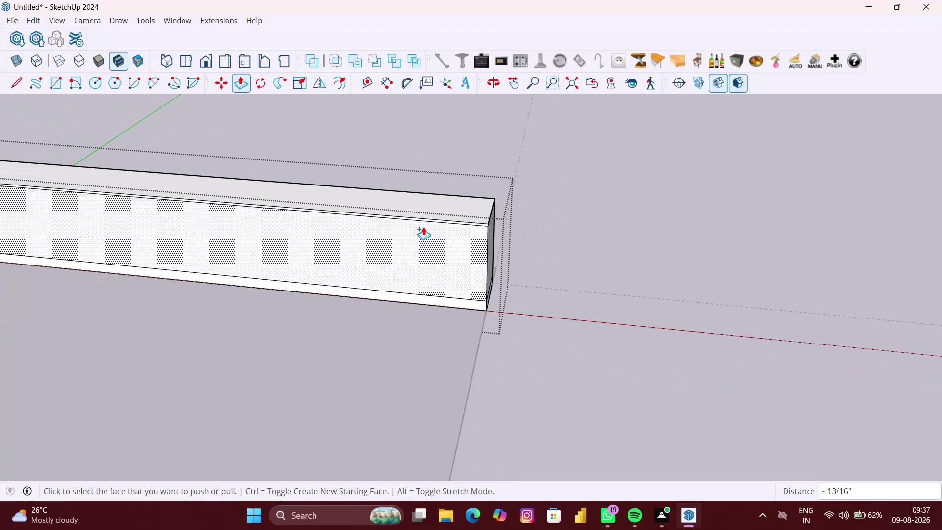
Clear the selection and orbit in close to the thin face behind the ledge.
key(space)
click(498, 220)
middle_drag(567, 258, 583, 257)
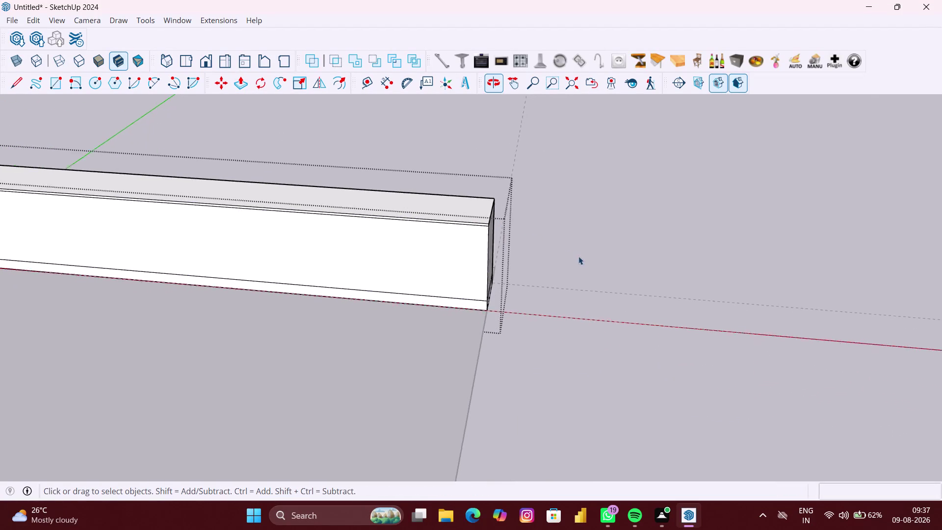
scroll(down, 3)
middle_drag(398, 265, 354, 281)
scroll(up, 3)
middle_drag(543, 264, 535, 268)
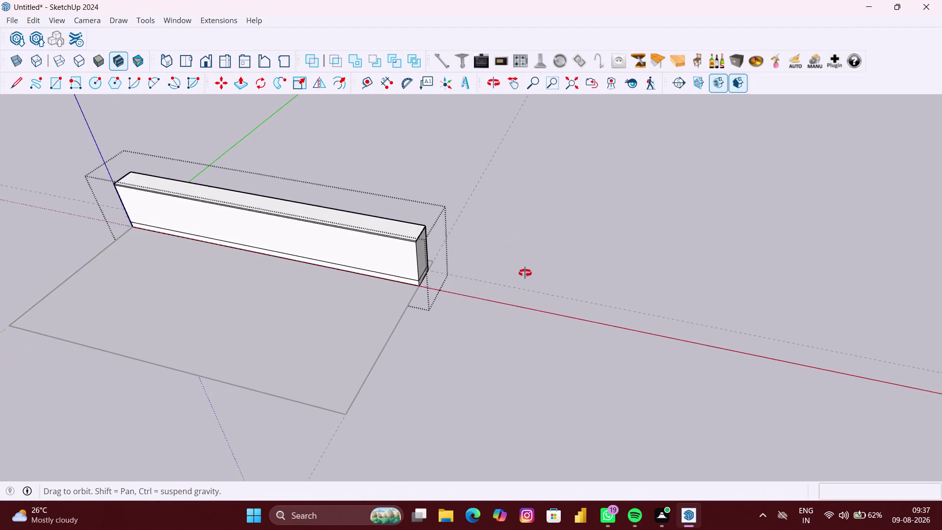
middle_drag(535, 268, 422, 287)
scroll(up, 3)
middle_drag(509, 262, 417, 277)
scroll(up, 3)
click(455, 262)
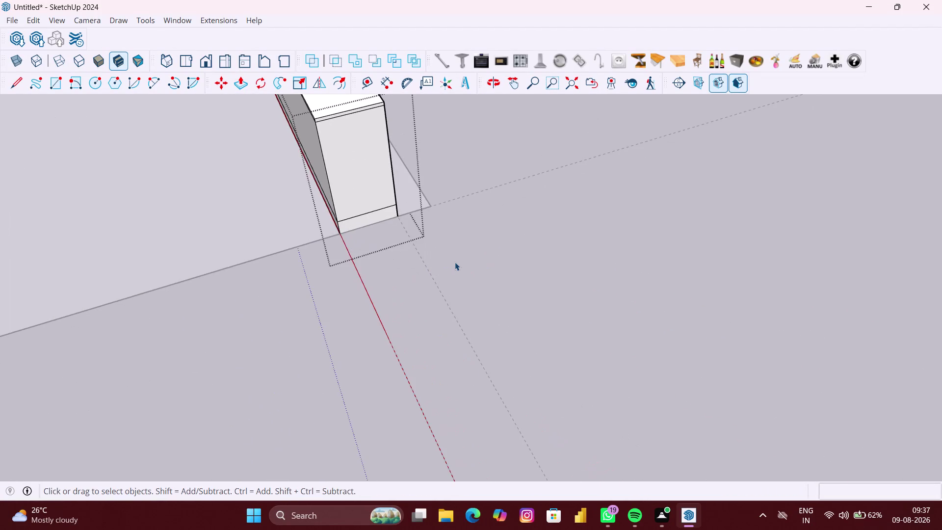
scroll(up, 3)
double_click(408, 200)
scroll(up, 3)
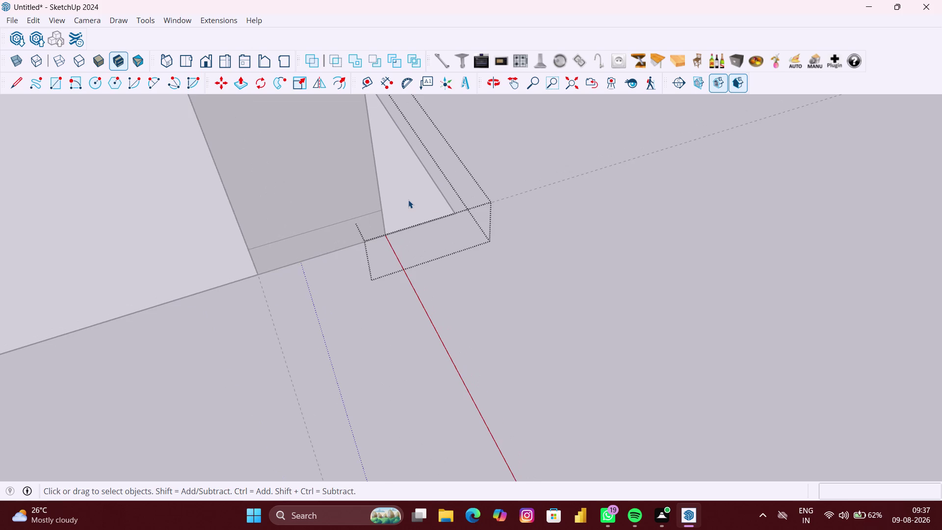
Push/Pull the thin face behind the ledge up 10' to form the back wall.
key(p)
click(409, 194)
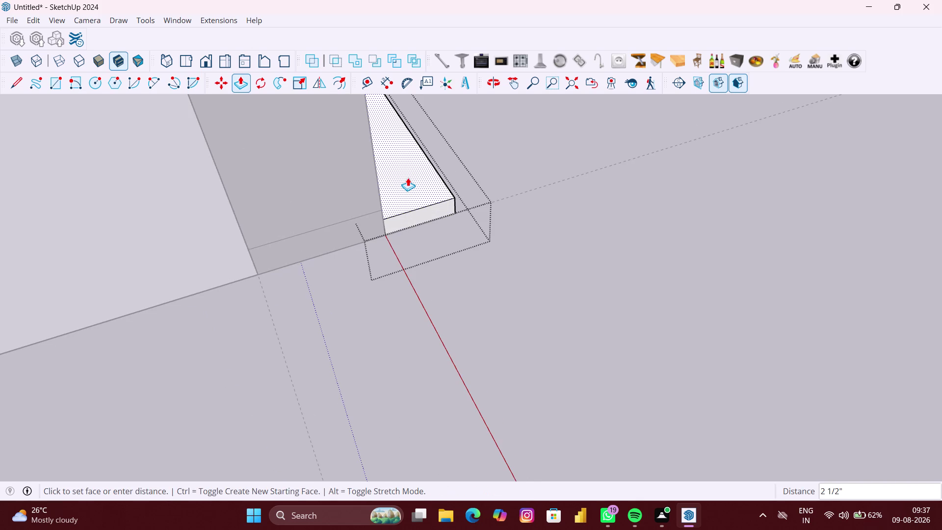
text(10')
key(Return)
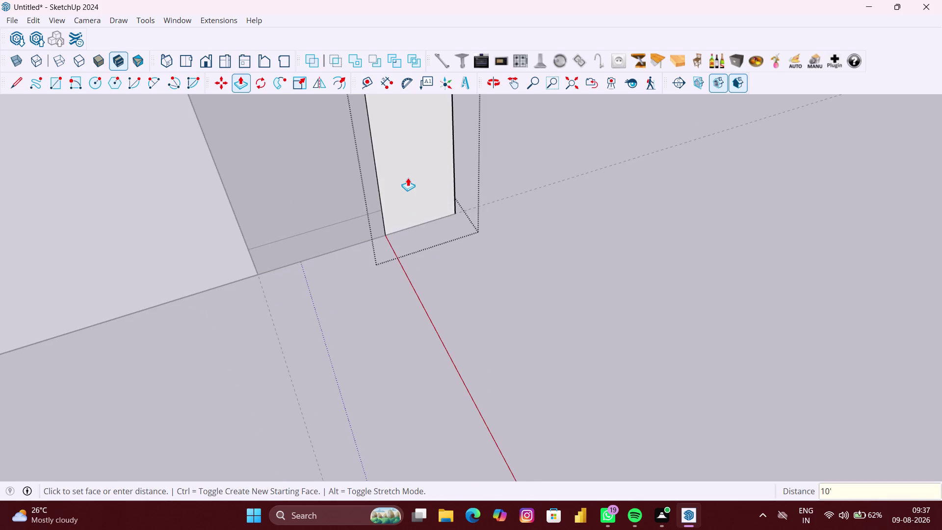
Orbit around to view the 10' wall, ledge and slab from the front.
scroll(down, 3)
middle_drag(415, 242, 488, 230)
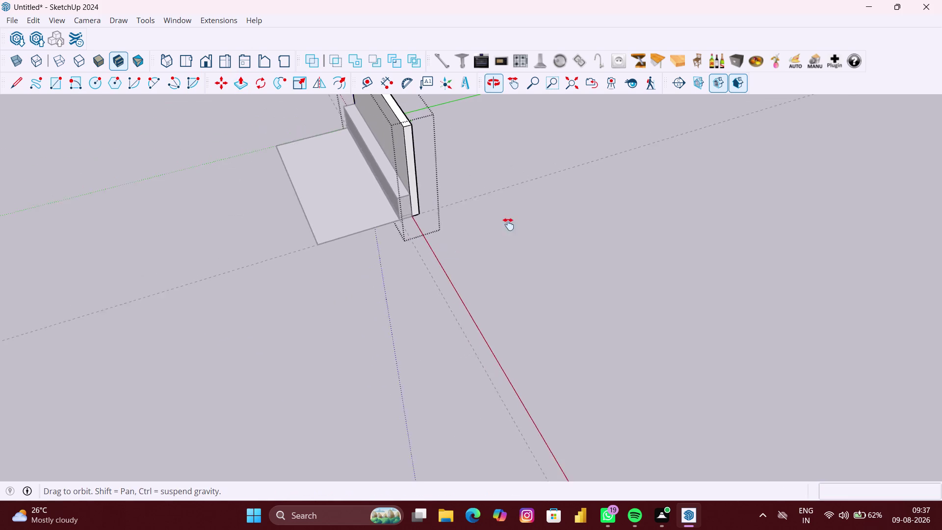
middle_drag(488, 230, 669, 201)
click(655, 215)
key(space)
click(654, 216)
scroll(up, 3)
middle_drag(616, 216, 790, 192)
scroll(down, 3)
middle_drag(524, 209, 524, 209)
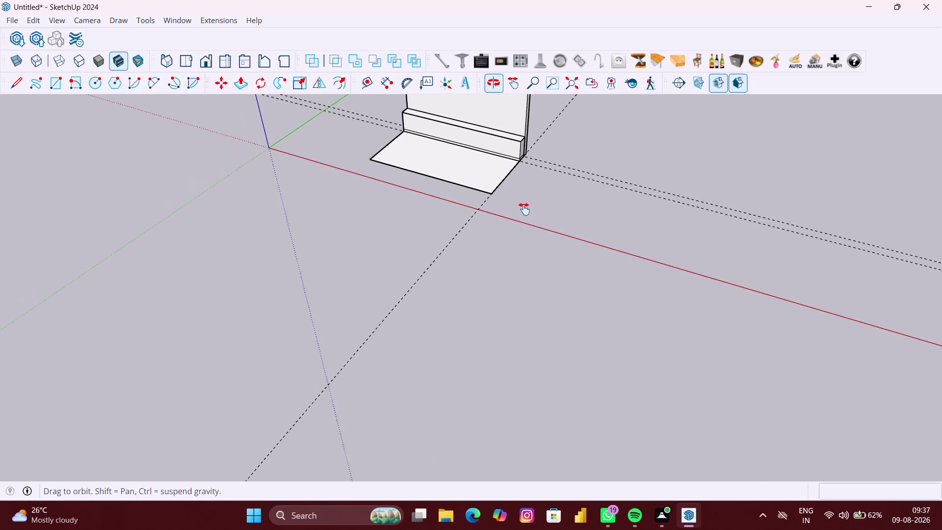
middle_drag(524, 209, 627, 274)
scroll(up, 3)
middle_drag(485, 208, 523, 207)
scroll(up, 3)
scroll(down, 3)
middle_drag(561, 202, 547, 280)
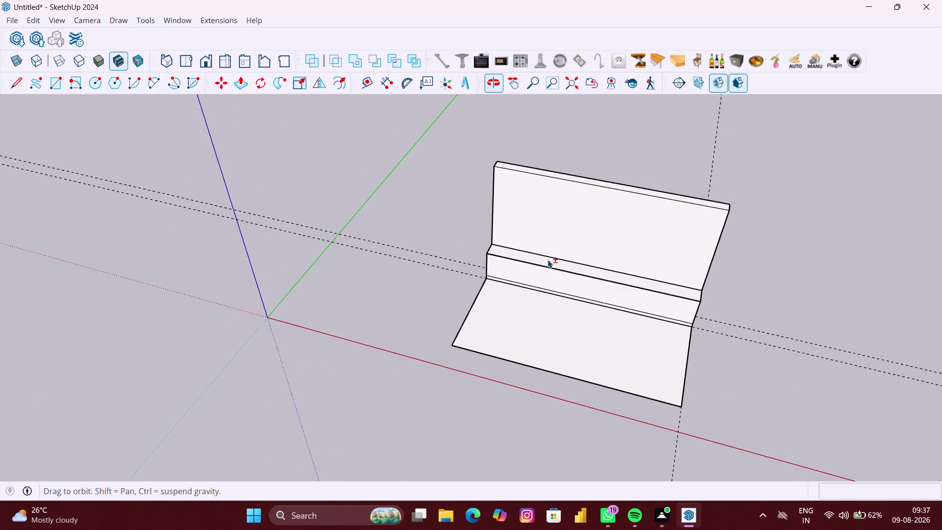
scroll(up, 3)
middle_drag(570, 241, 601, 169)
middle_drag(578, 262, 583, 241)
scroll(up, 3)
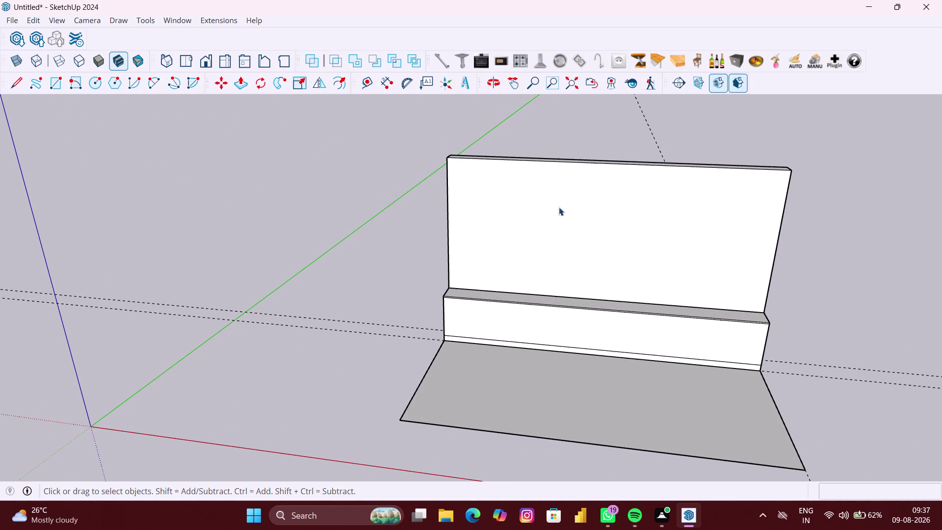
click(362, 84)
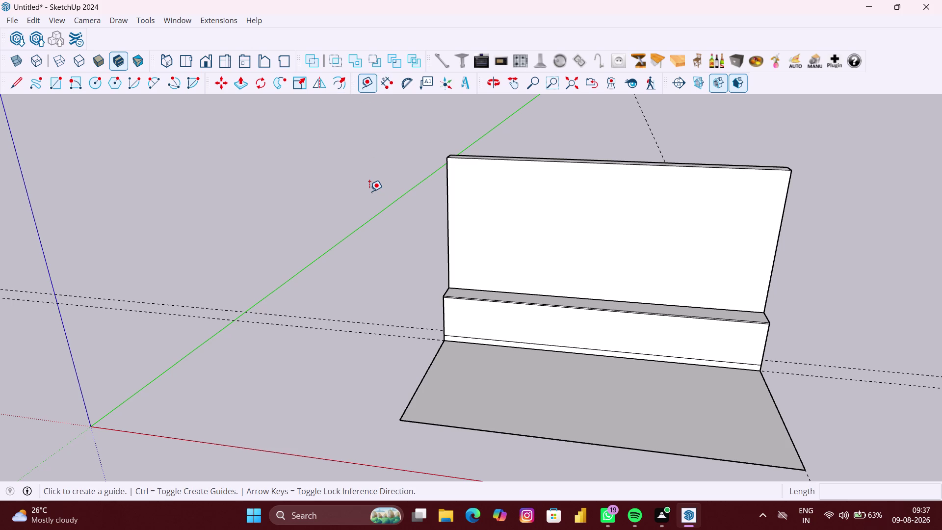
Place a guide 8.5" above the ledge's top edge, then undo it.
scroll(up, 3)
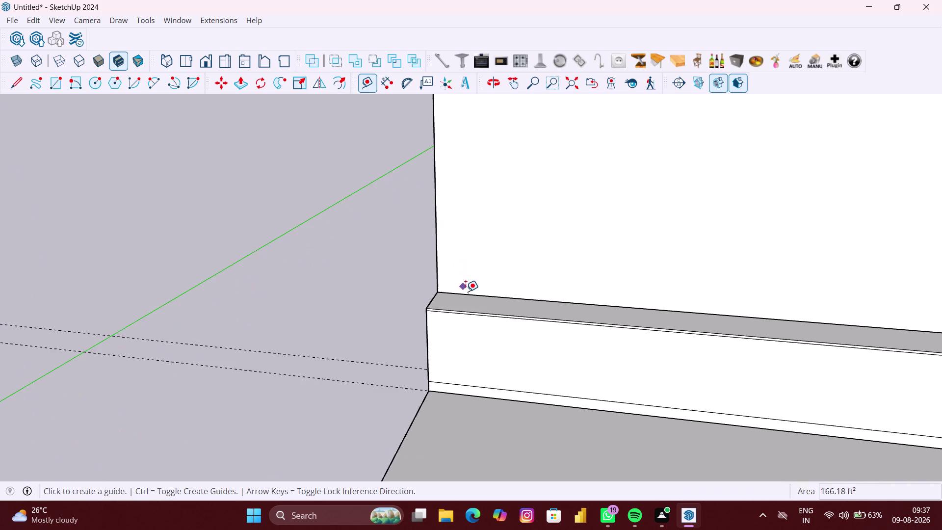
scroll(up, 3)
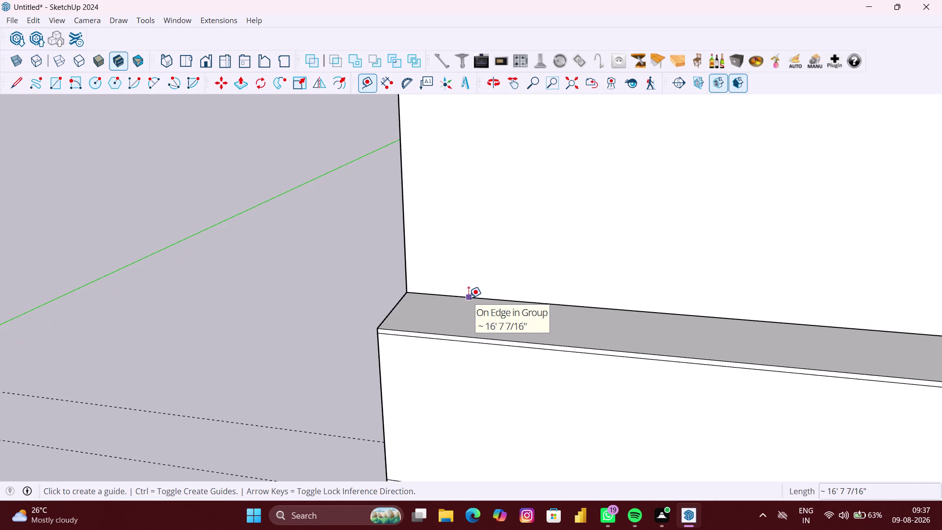
click(469, 298)
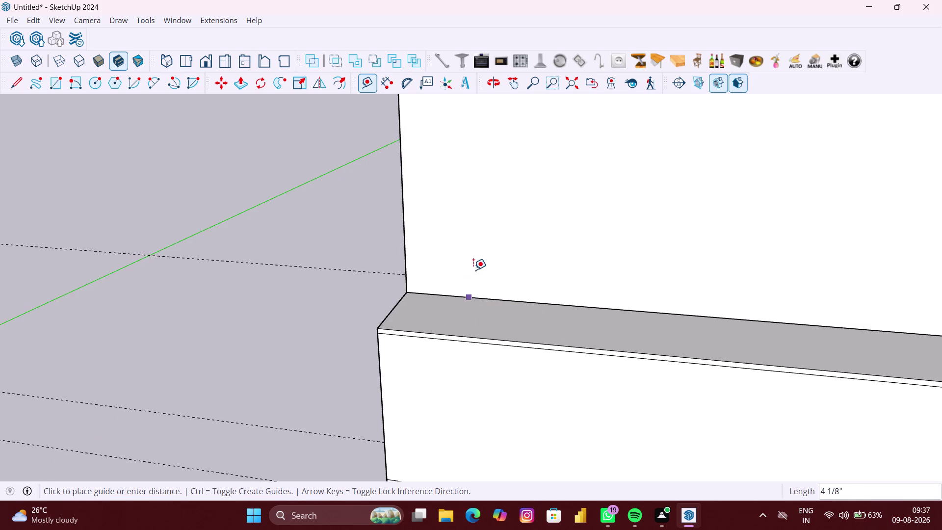
key(8)
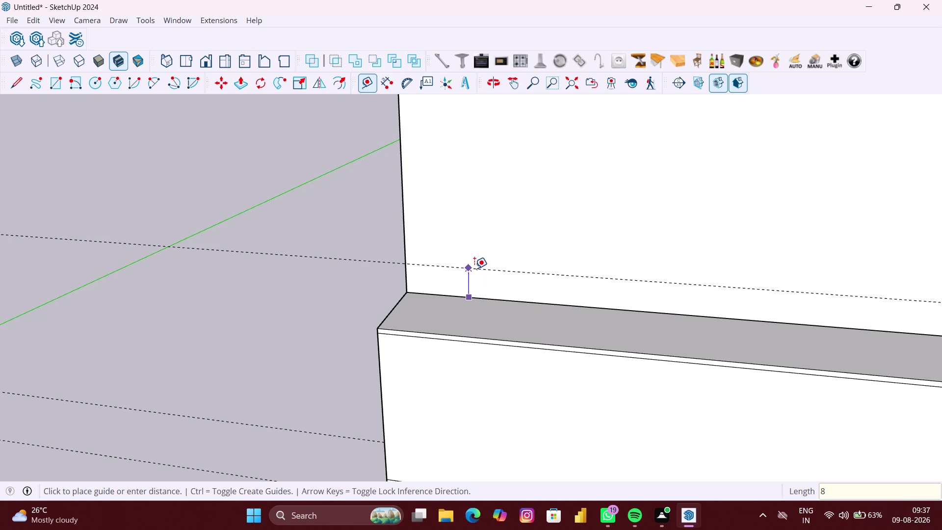
text(.5")
key(Return)
scroll(down, 3)
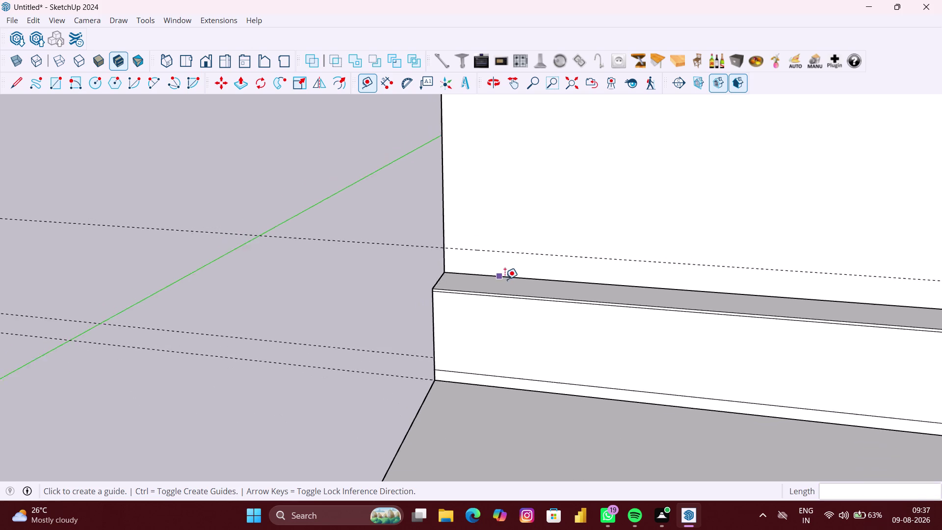
scroll(down, 3)
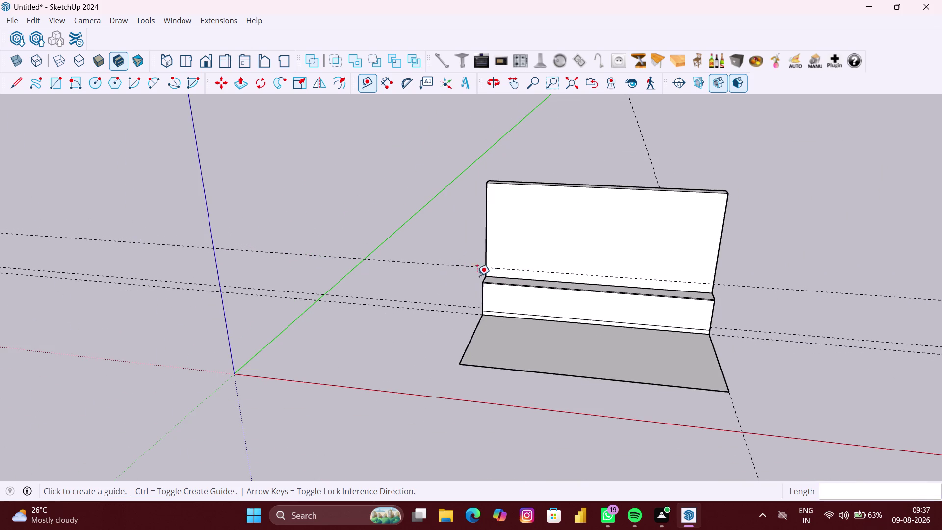
key(ctrl+z)
Re-place a guide 8.5" above the ledge's top edge.
scroll(up, 3)
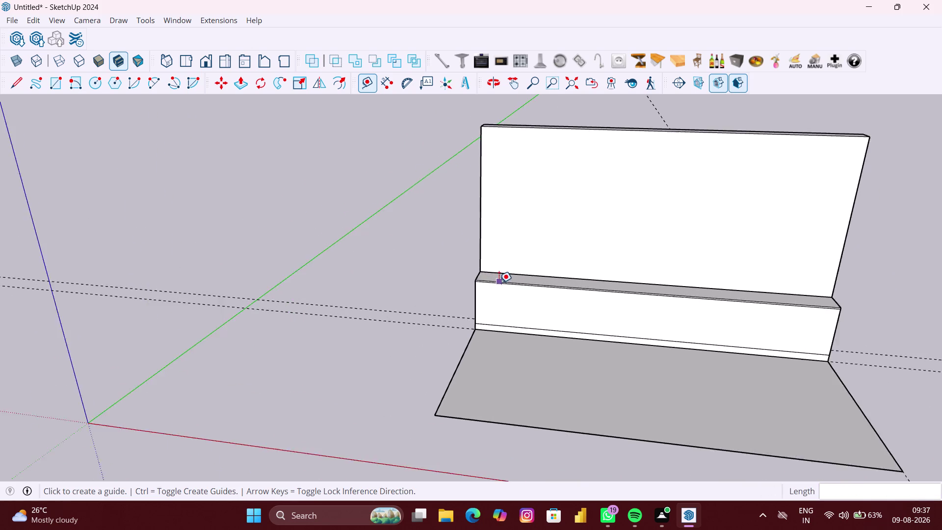
scroll(up, 3)
middle_drag(455, 262, 484, 280)
scroll(up, 3)
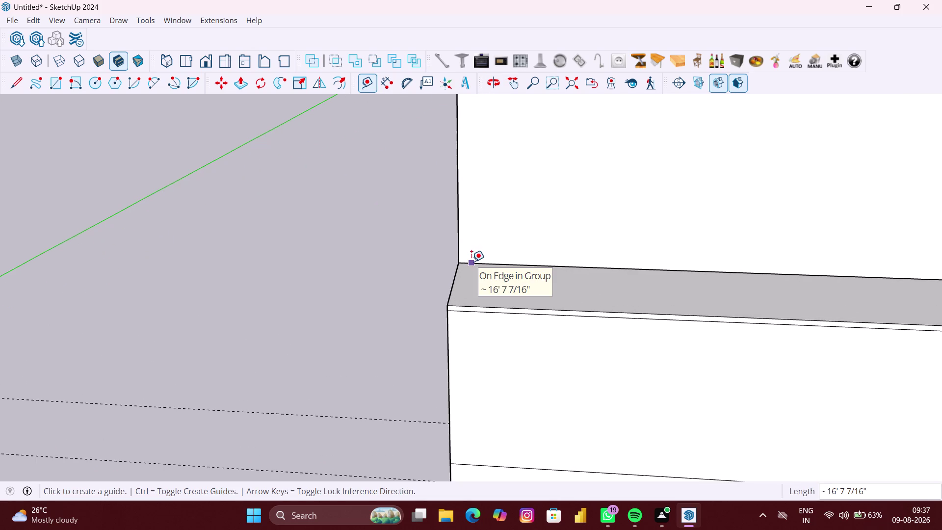
click(472, 262)
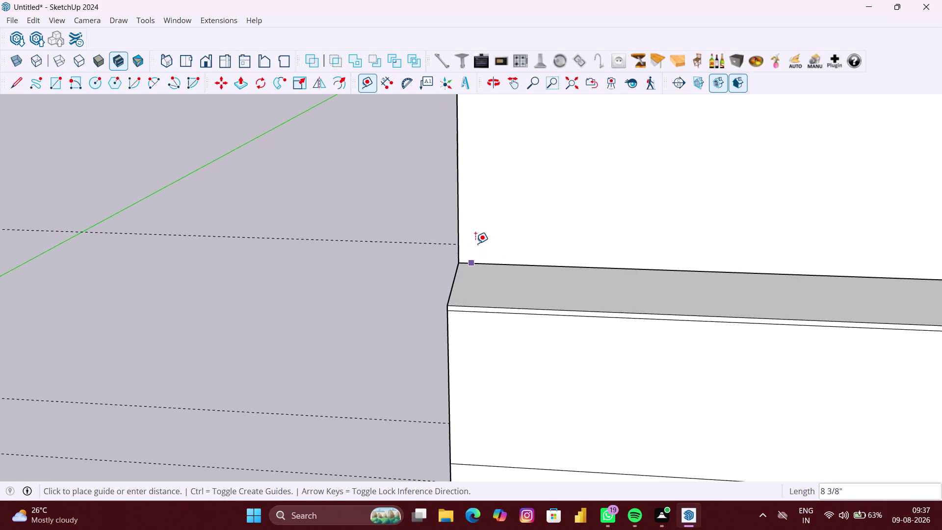
key(Up)
text(8)
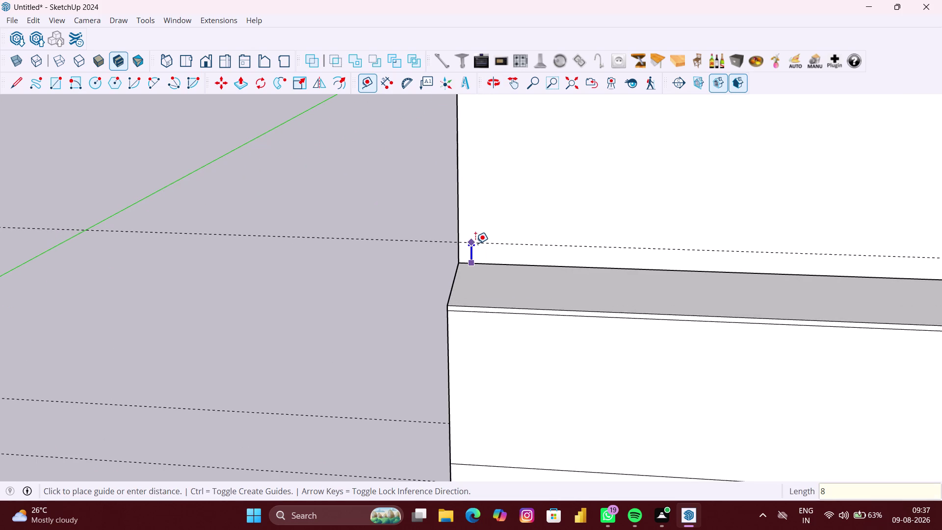
text(.5)
key(shift+quotedbl)
key(Return)
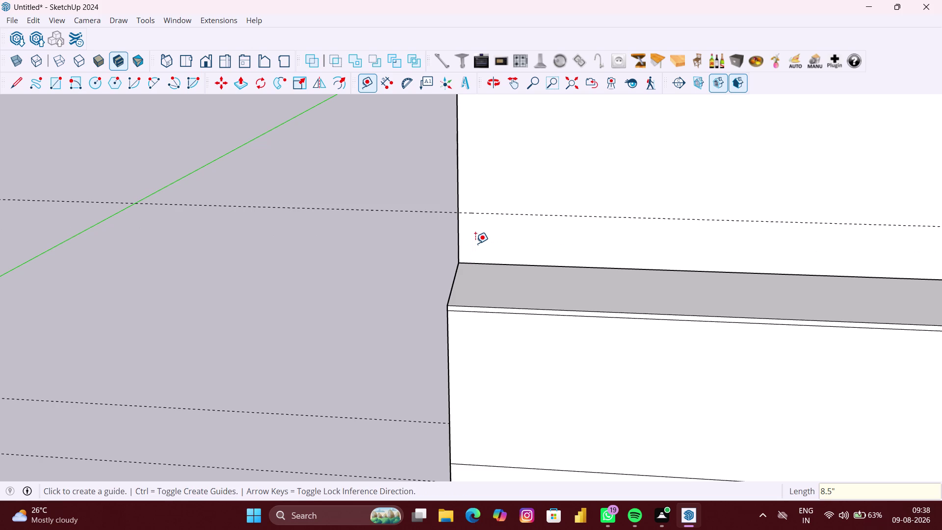
scroll(down, 3)
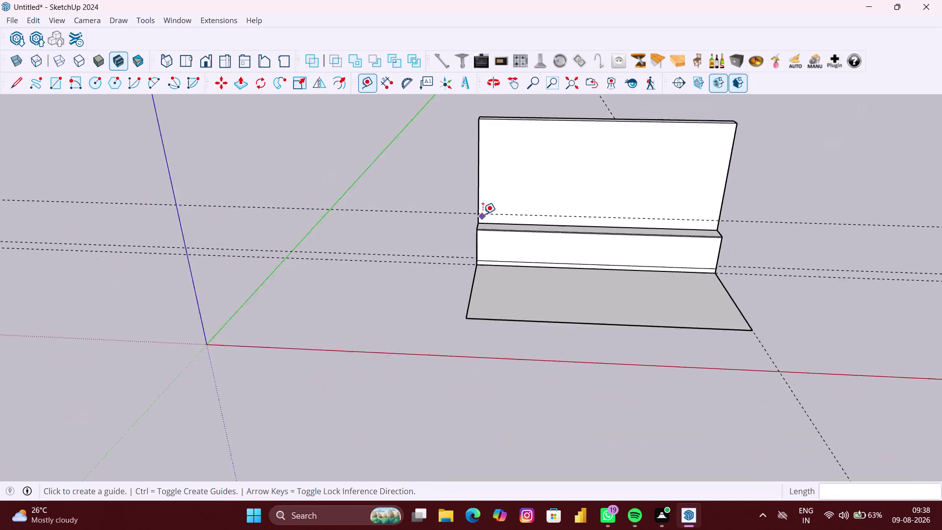
scroll(down, 3)
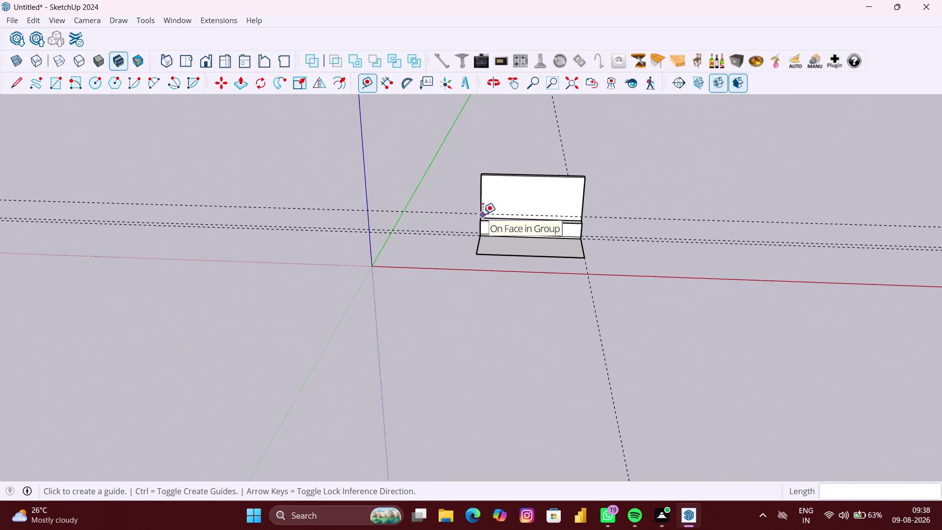
scroll(down, 3)
scroll(up, 3)
scroll(up, 3)
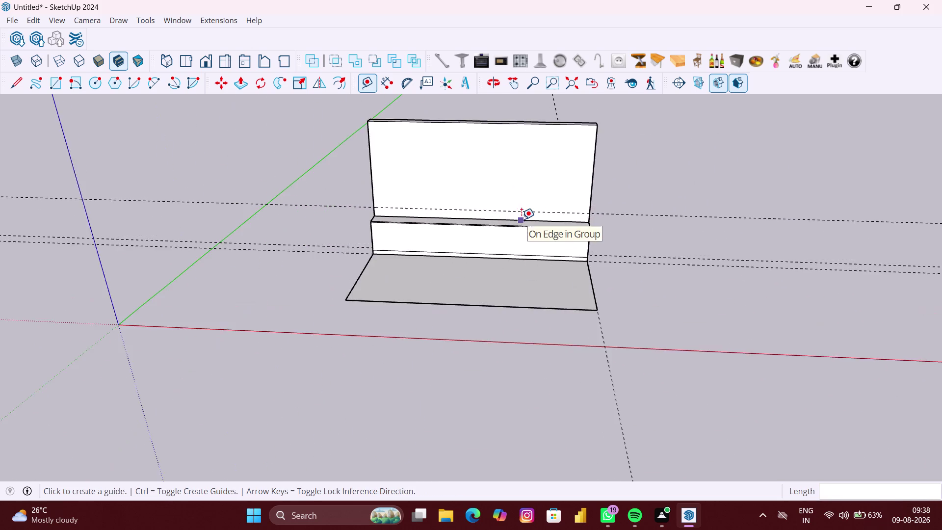
scroll(up, 3)
scroll(up, 3)
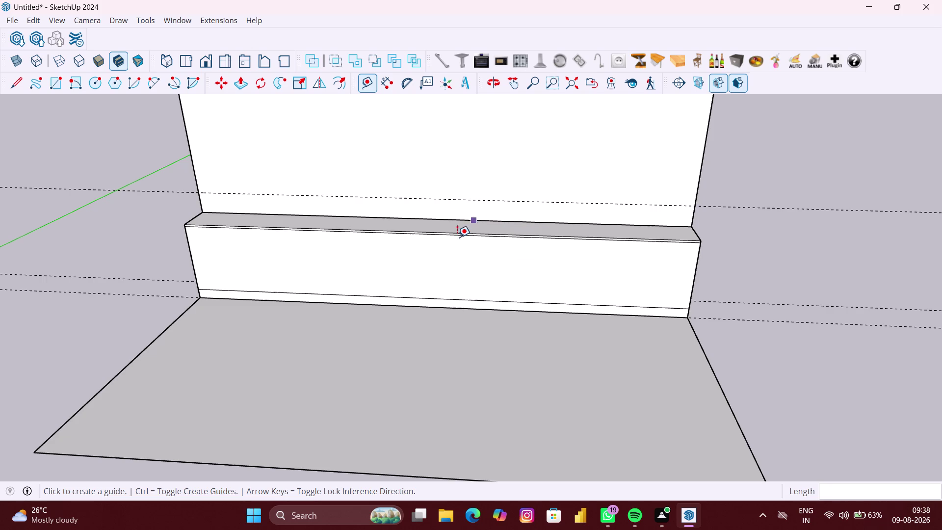
key(ctrl+z)
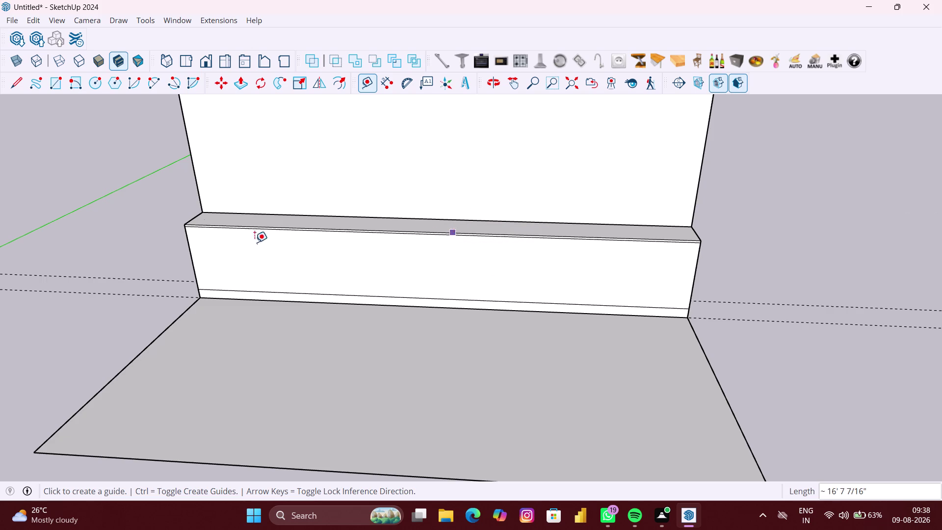
scroll(up, 3)
middle_drag(189, 210, 208, 222)
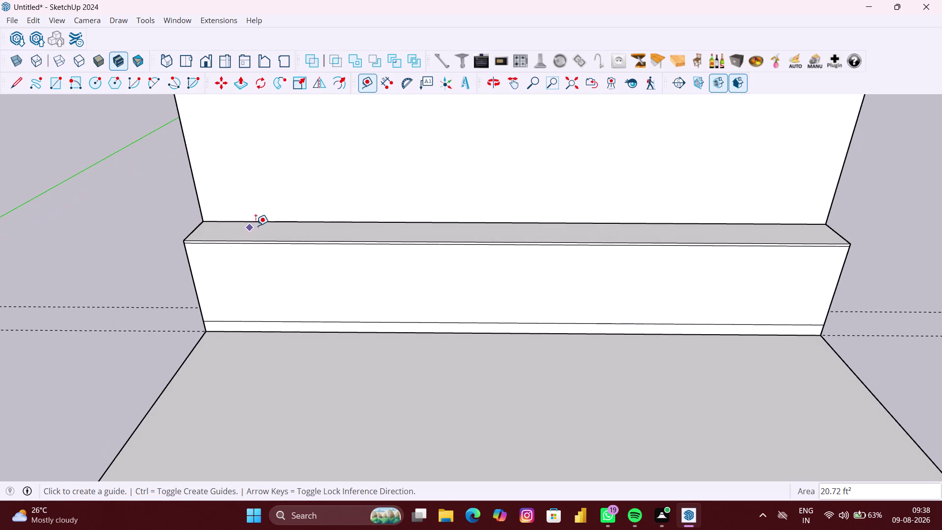
scroll(up, 3)
scroll(up, 3)
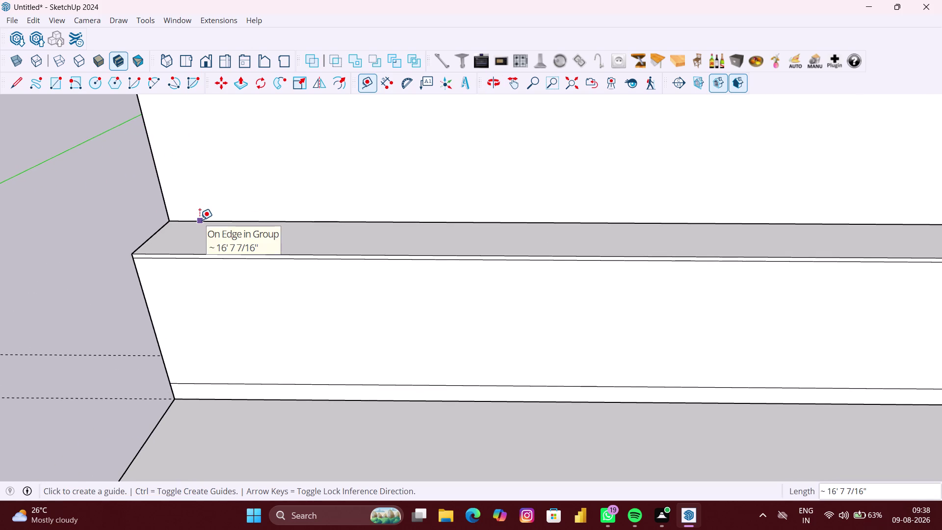
click(199, 220)
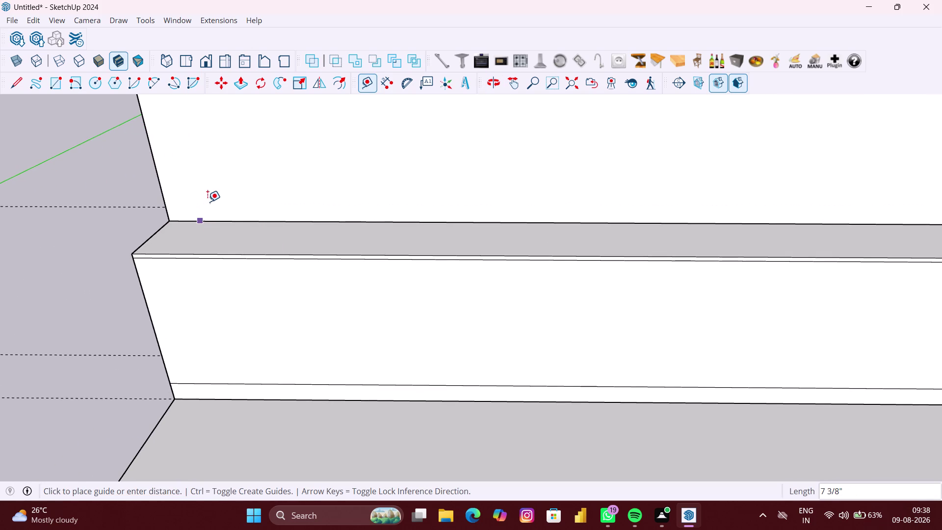
key(Up)
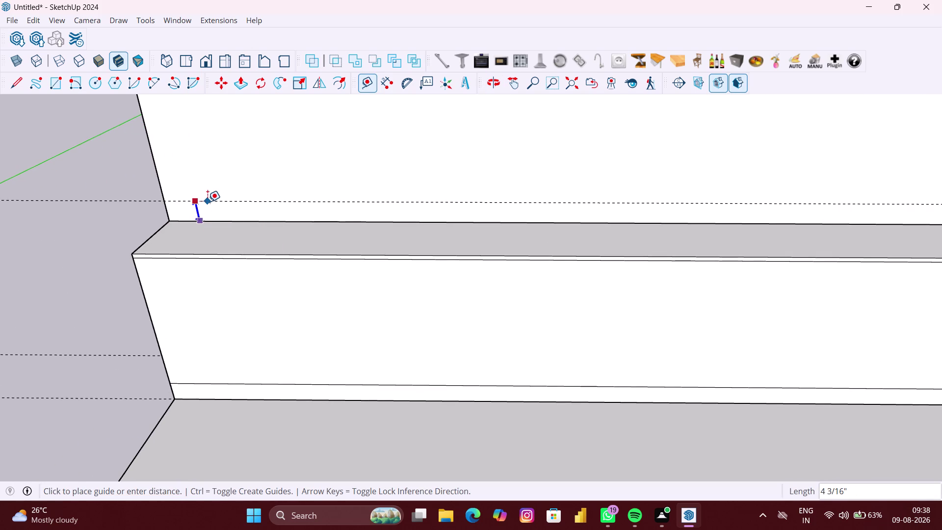
middle_drag(217, 200, 281, 203)
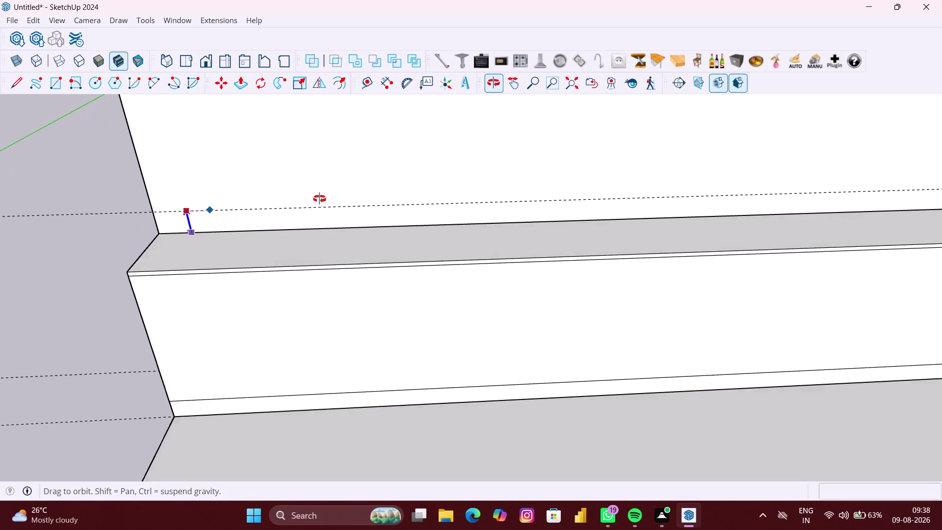
middle_drag(281, 203, 333, 196)
scroll(up, 3)
middle_drag(187, 263, 238, 235)
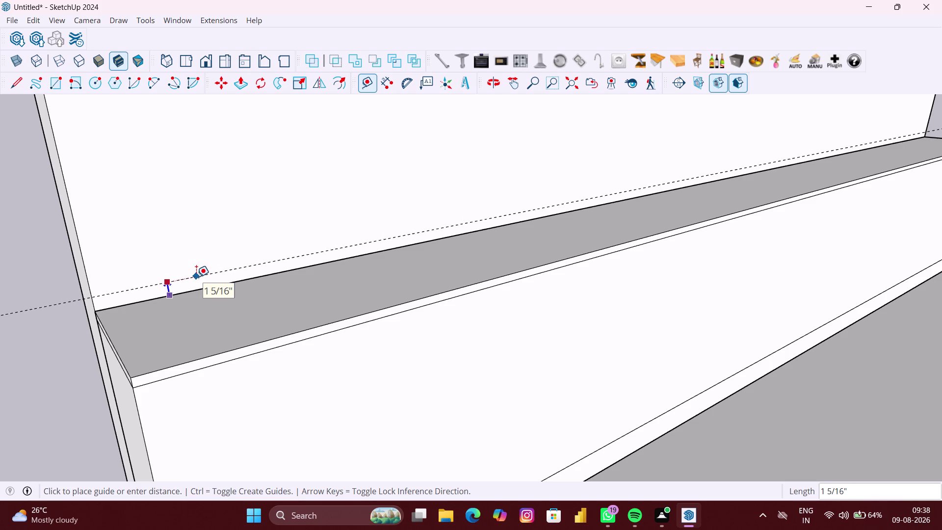
key(space)
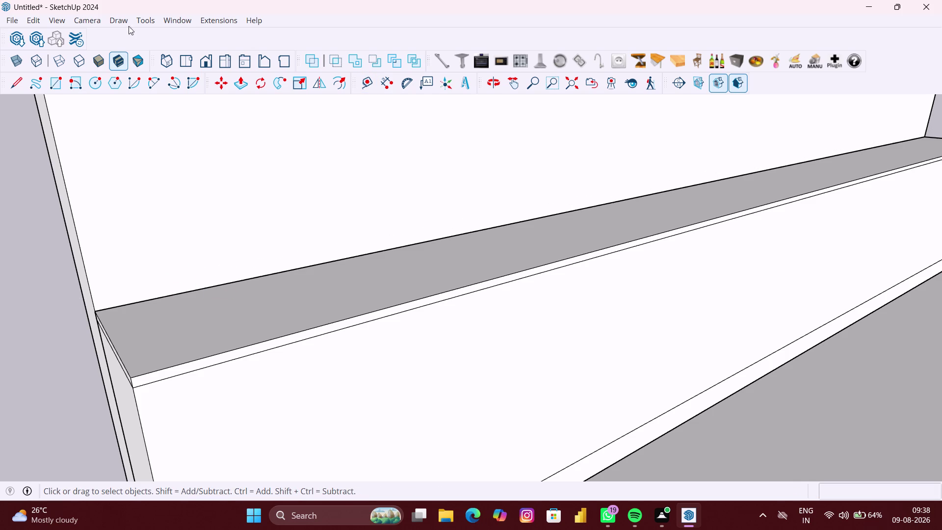
click(217, 21)
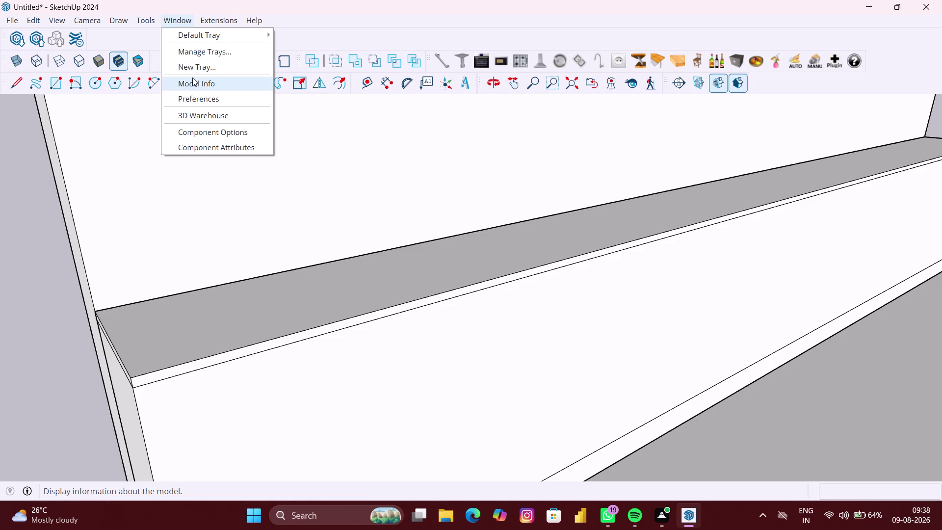
In Model Info Units, set Decimal format with 0.0" display precision.
click(193, 81)
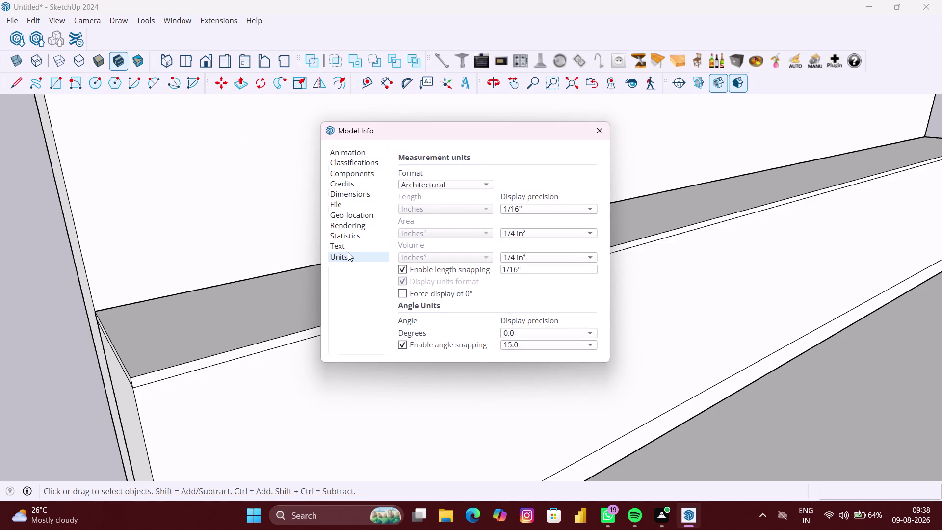
click(444, 181)
click(432, 214)
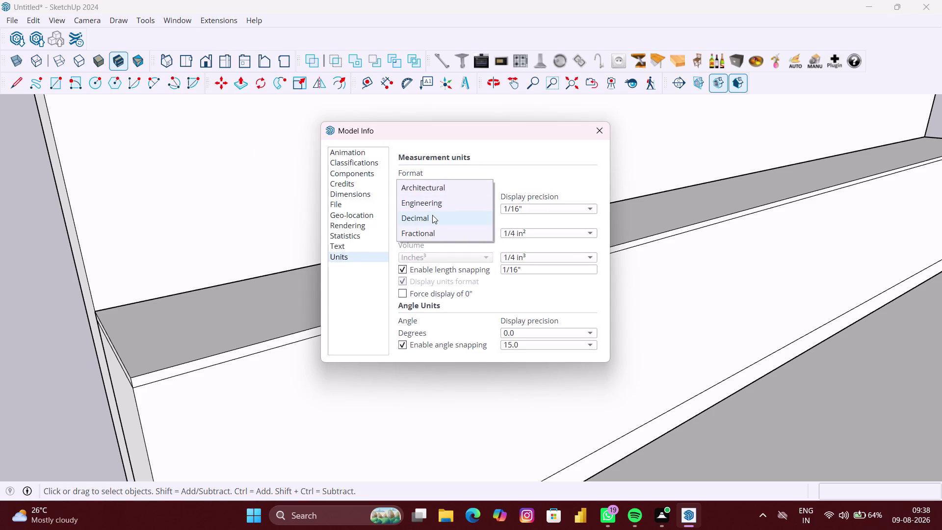
click(527, 205)
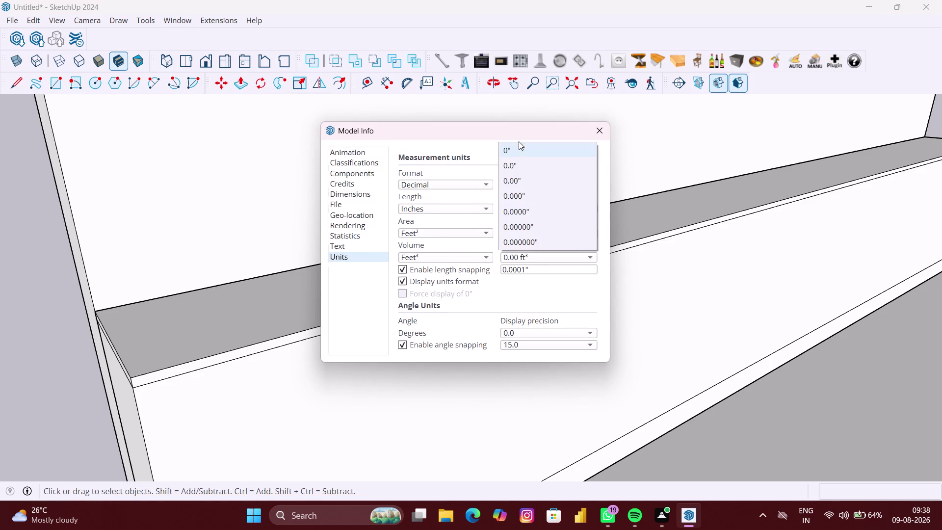
click(516, 150)
click(524, 209)
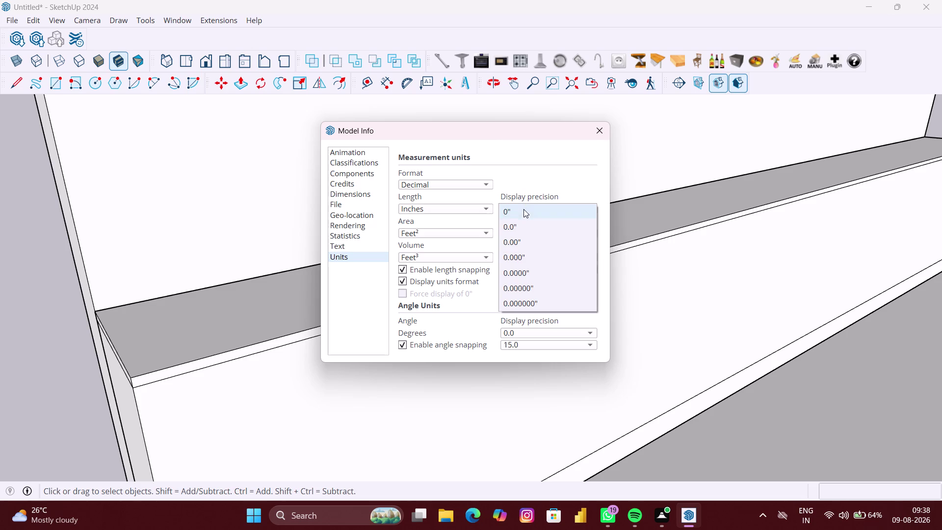
click(524, 221)
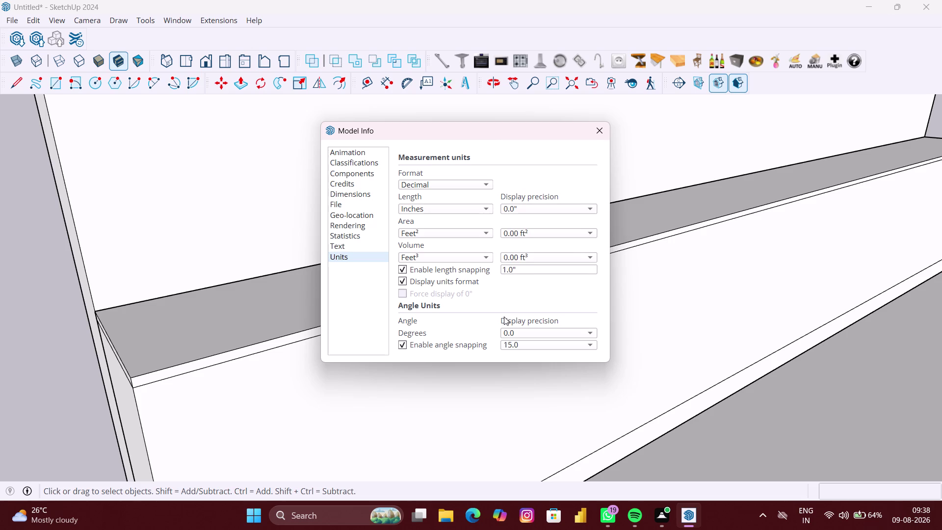
click(601, 133)
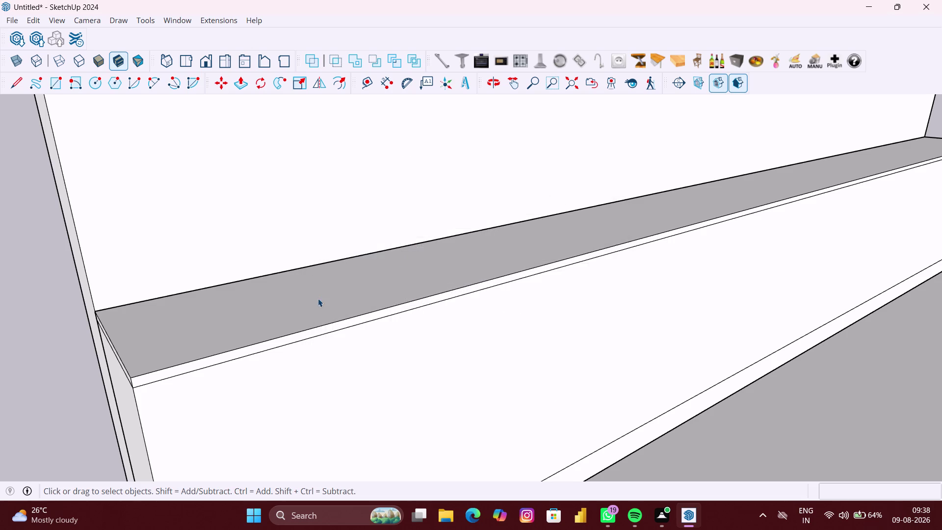
scroll(down, 3)
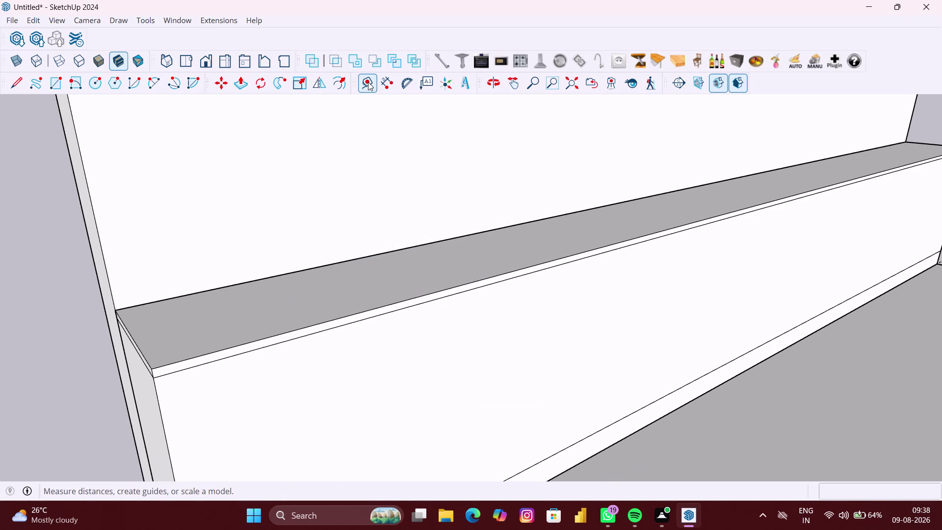
Place a Tape Measure guide 8.5" above the ledge top, then undo the last action.
click(368, 82)
click(282, 275)
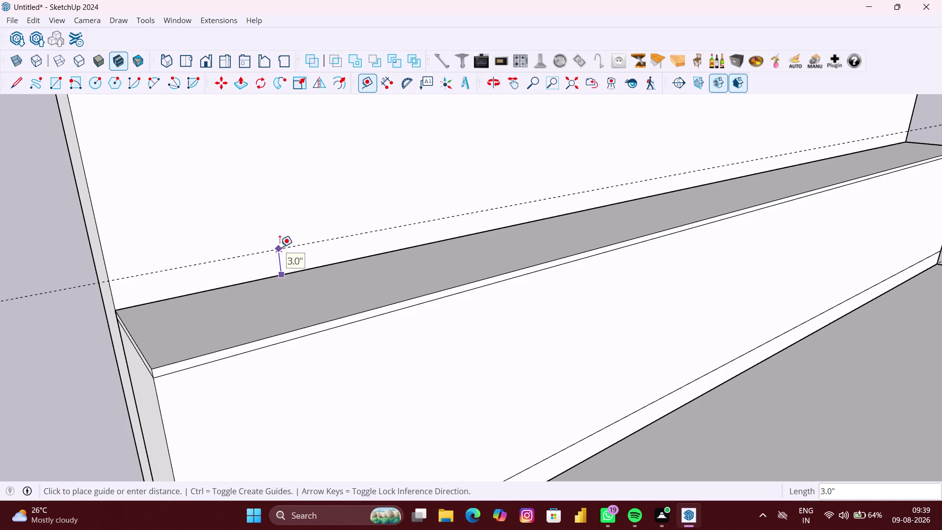
text(8.5")
key(Return)
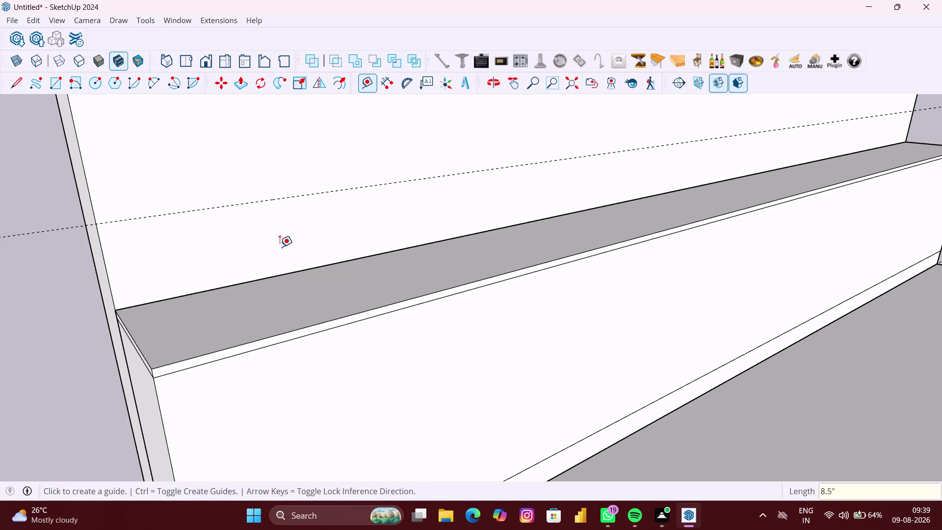
scroll(down, 3)
key(ctrl+z)
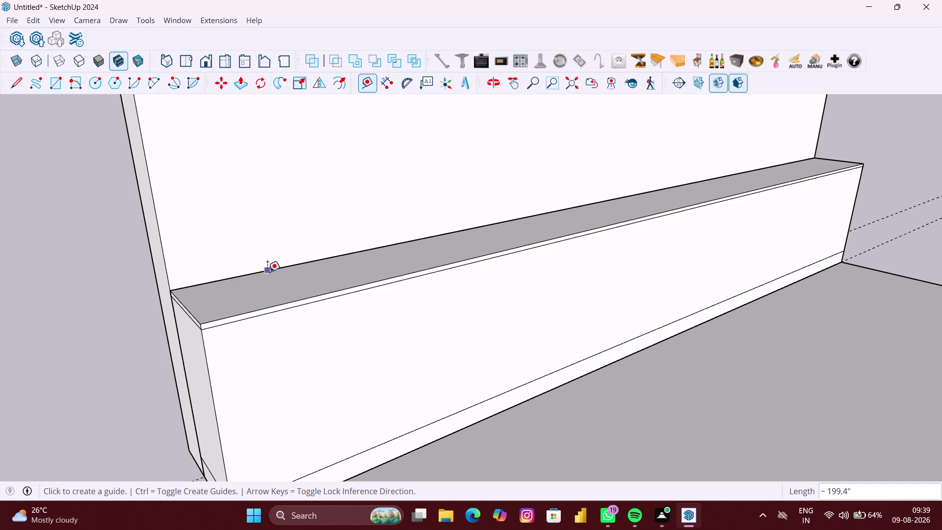
Orbit to the ledge's left corner and offset a guide 1" above the ledge top.
scroll(down, 3)
middle_drag(266, 300, 190, 256)
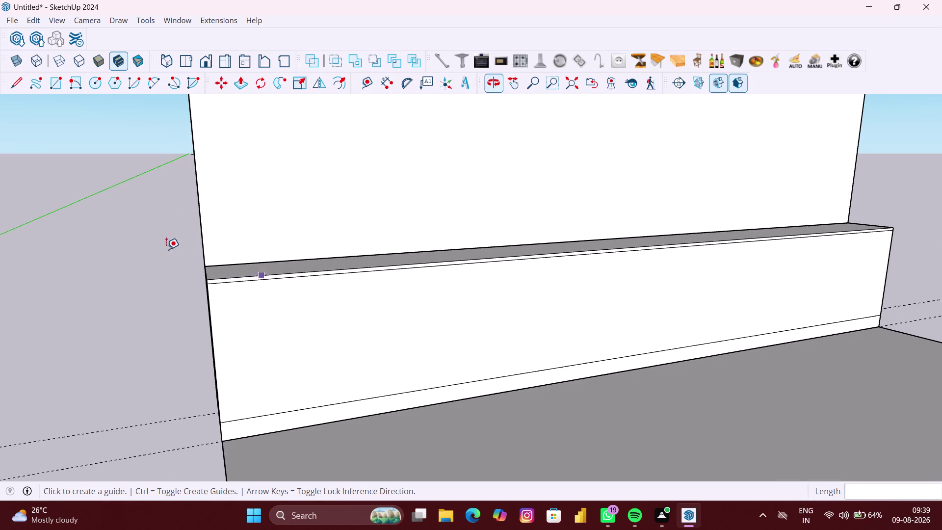
scroll(up, 3)
middle_drag(226, 279, 190, 261)
scroll(up, 3)
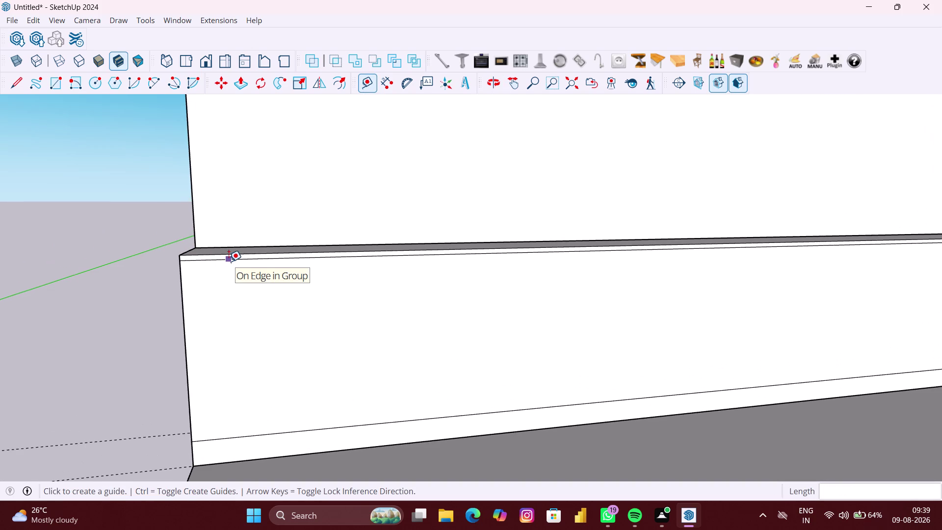
scroll(up, 3)
middle_click(229, 261)
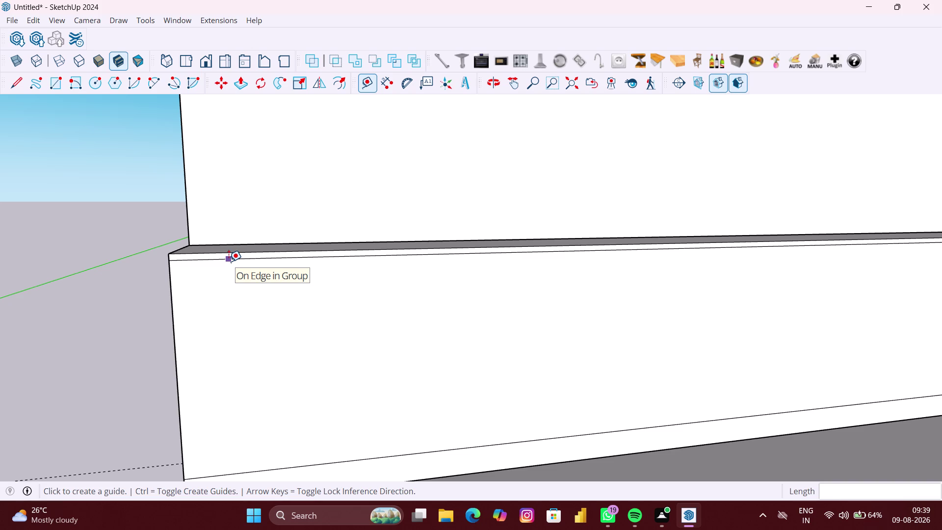
middle_drag(229, 261, 229, 273)
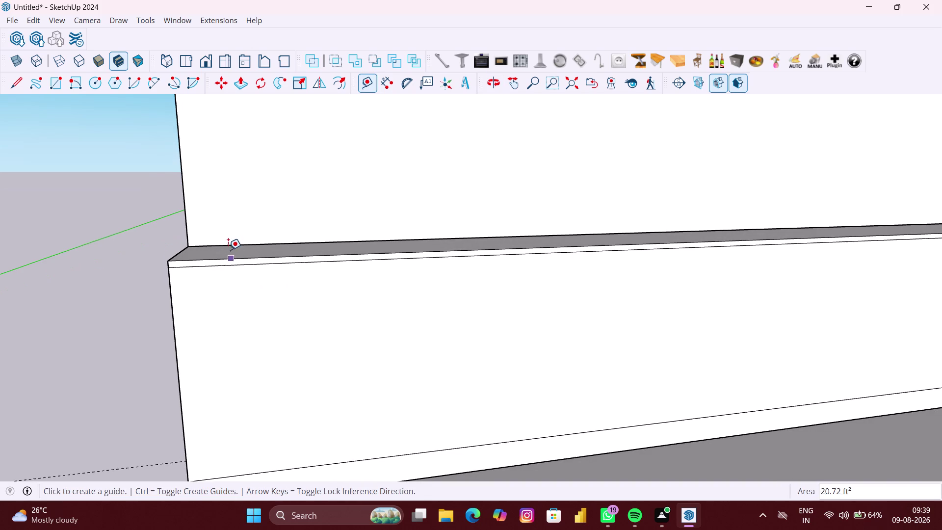
middle_drag(229, 248, 233, 269)
scroll(up, 3)
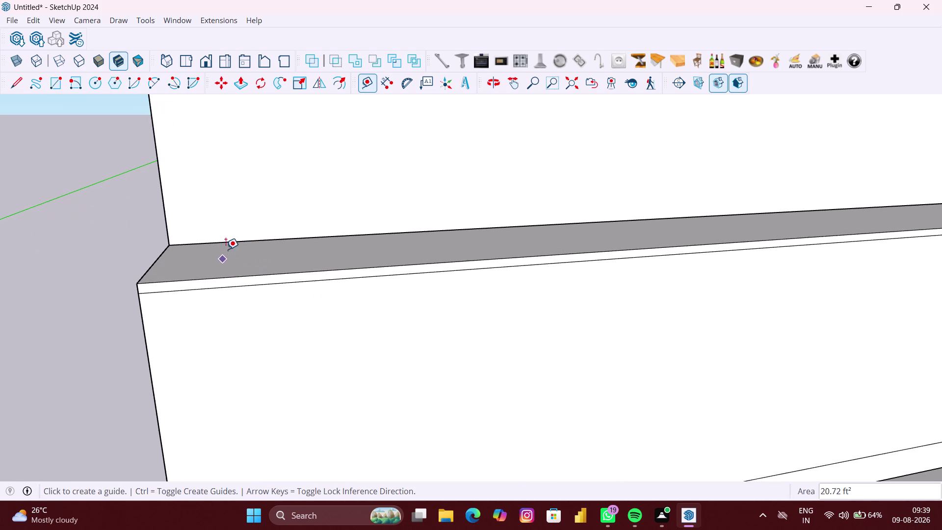
click(228, 240)
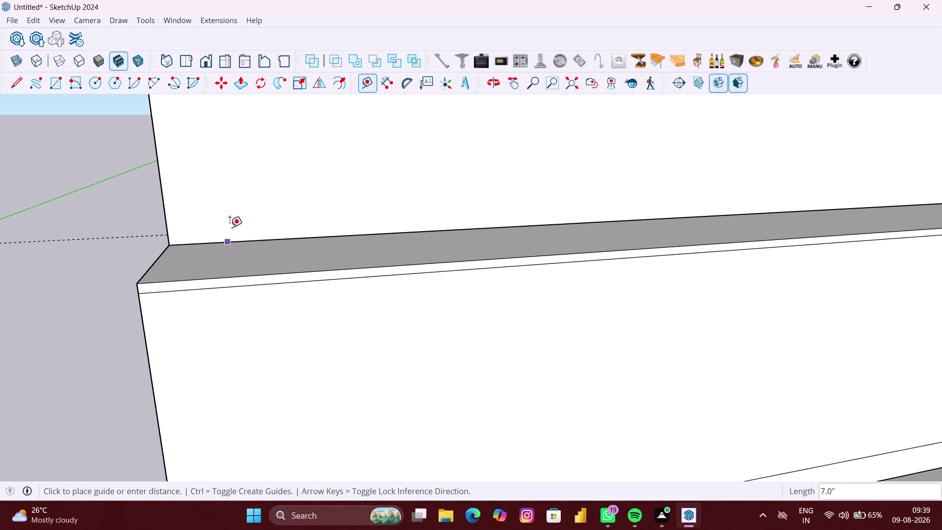
key(Up)
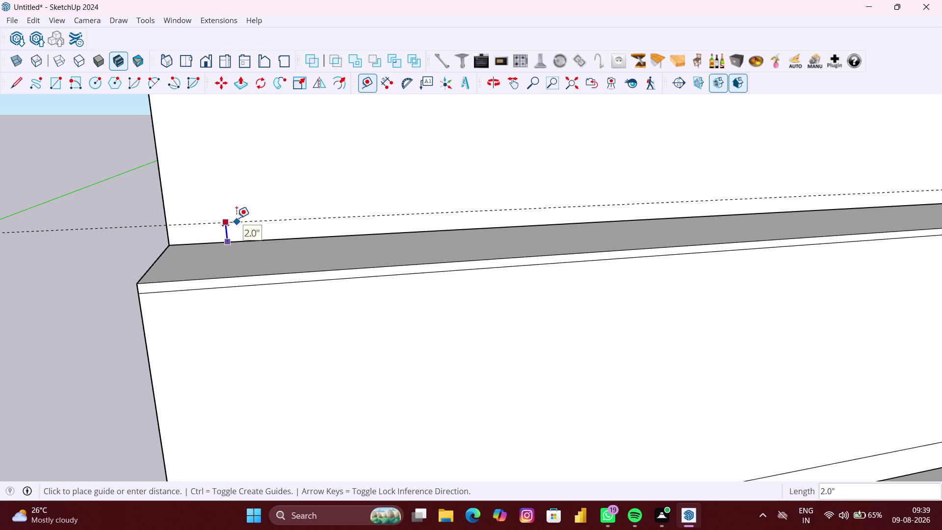
text(1)
text(")
key(Return)
scroll(down, 3)
scroll(down, 3)
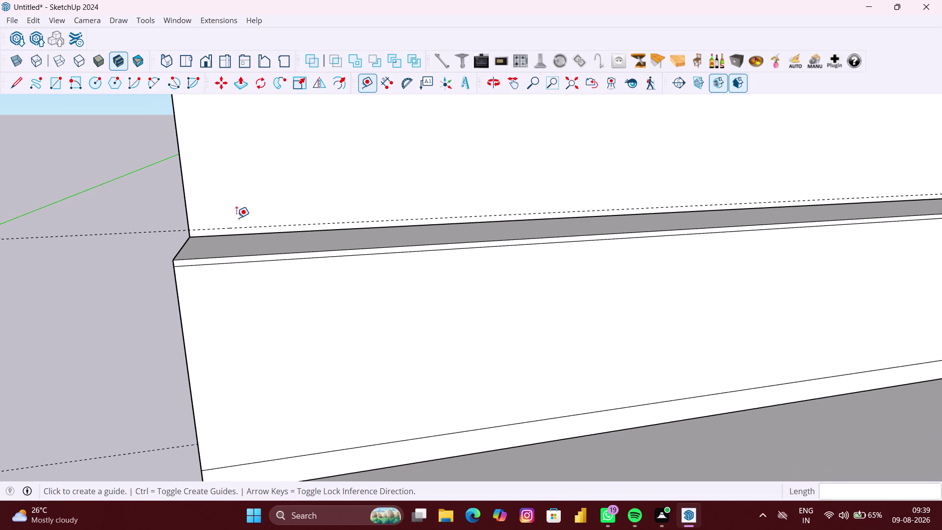
Place a guide 1" in from the back wall's left edge.
middle_drag(236, 218, 212, 232)
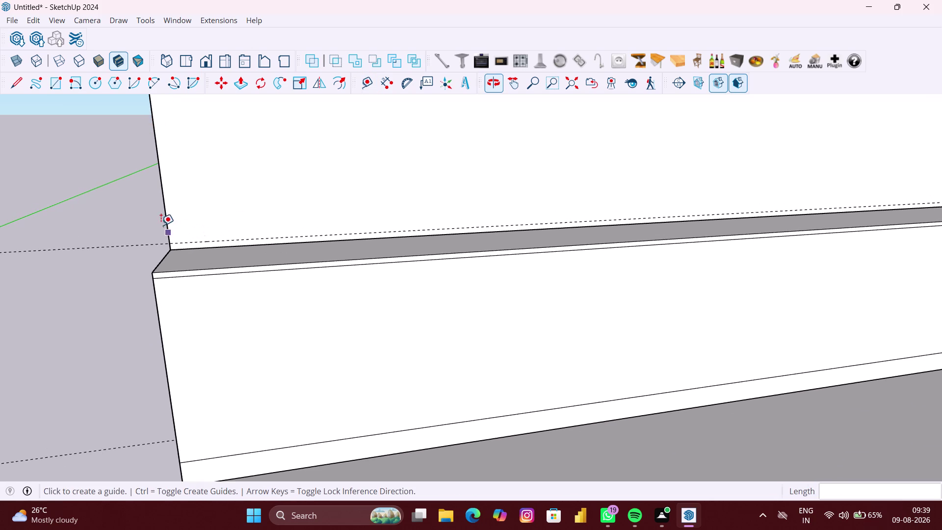
click(166, 218)
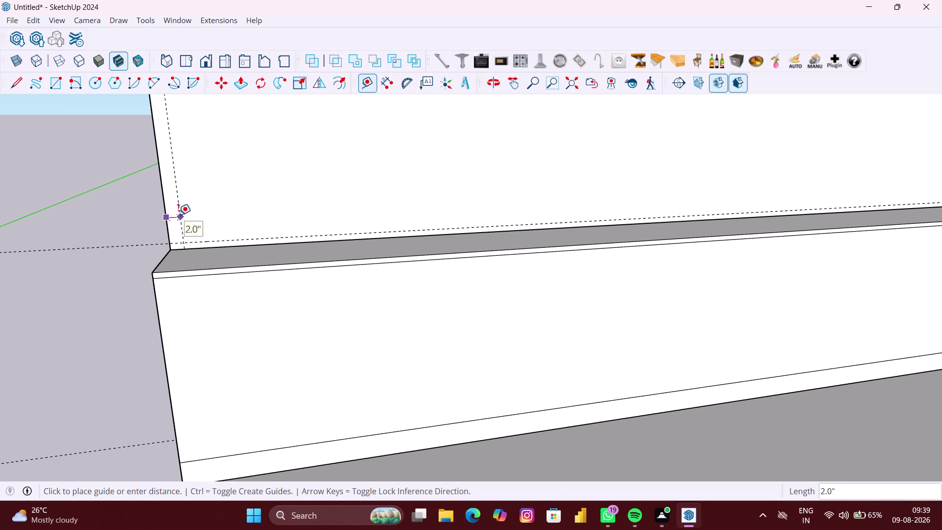
text(1")
key(Return)
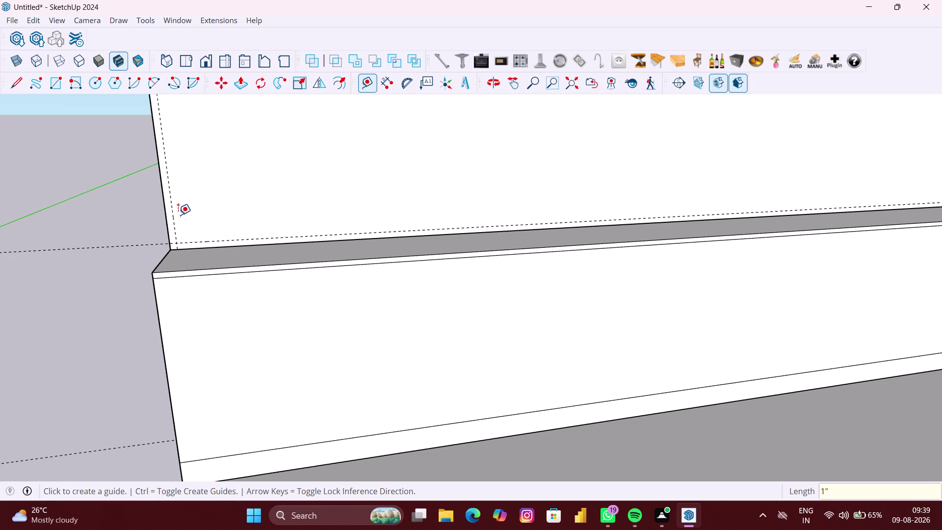
scroll(down, 3)
scroll(up, 3)
scroll(up, 3)
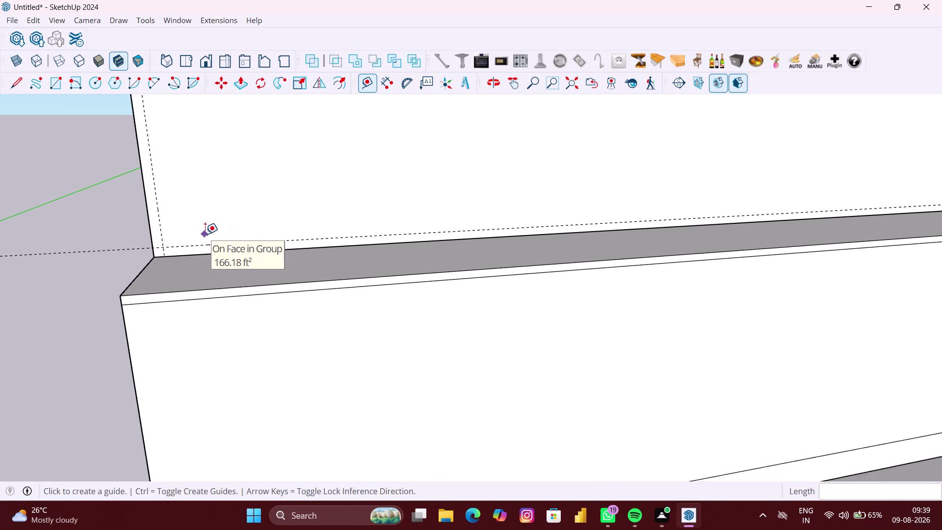
scroll(up, 3)
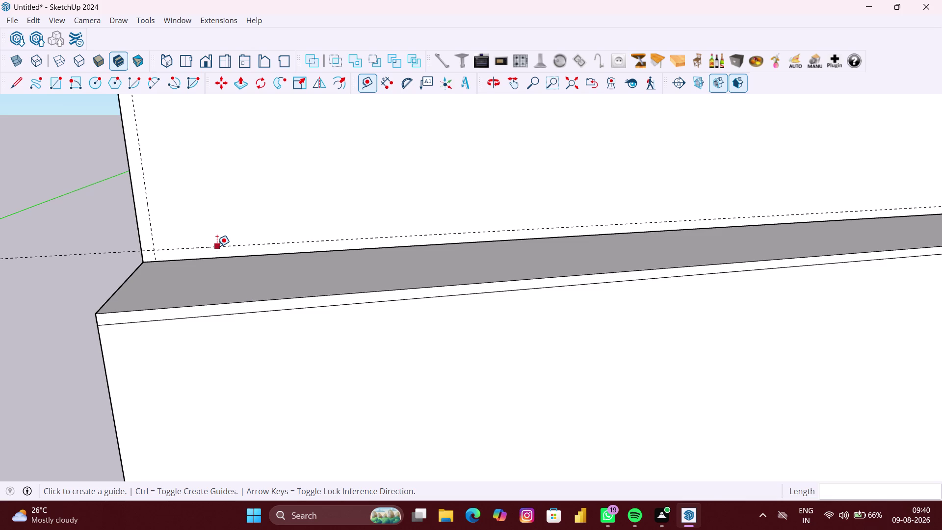
Offset a horizontal guide 17.42" up from the ledge-level guide.
click(217, 247)
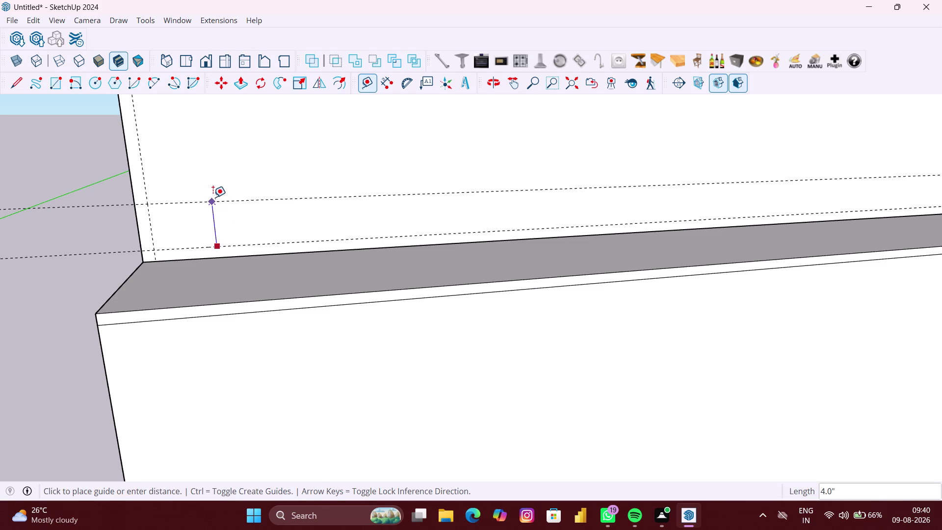
text(17)
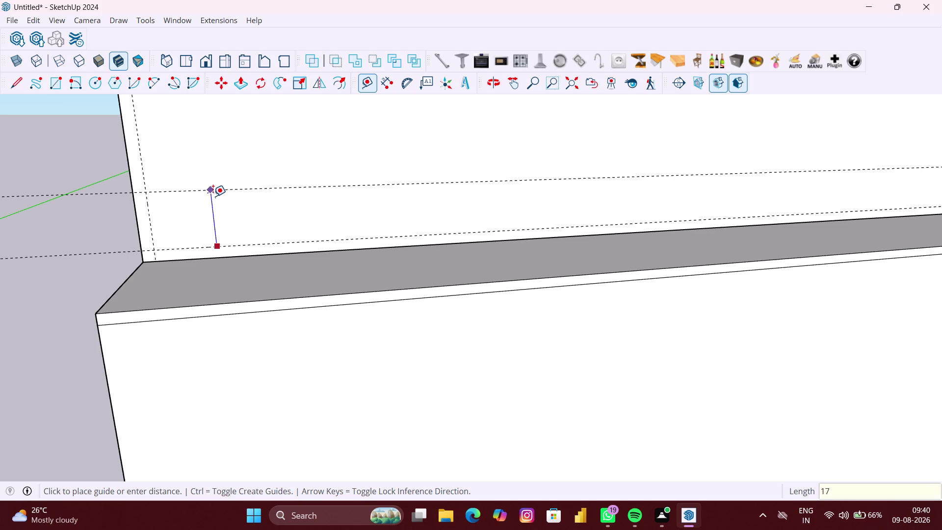
key(period)
text(42")
key(Return)
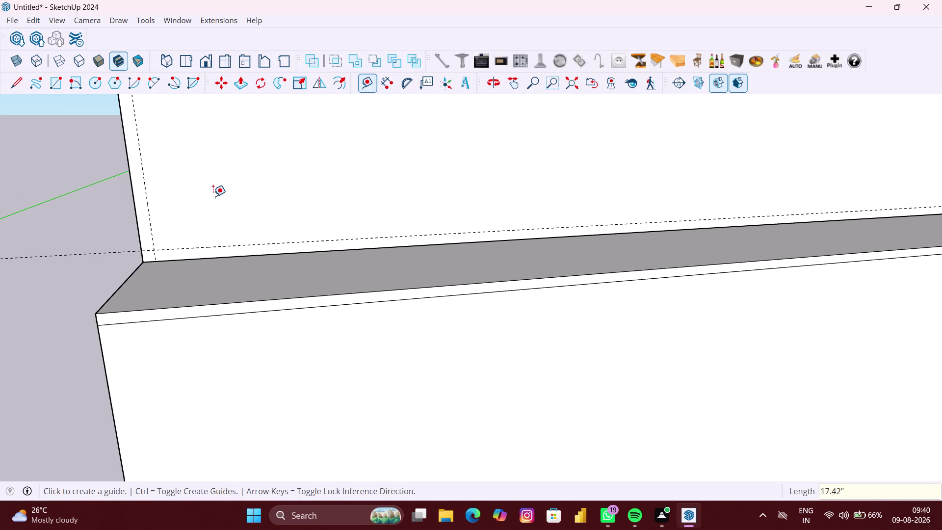
scroll(up, 3)
scroll(down, 3)
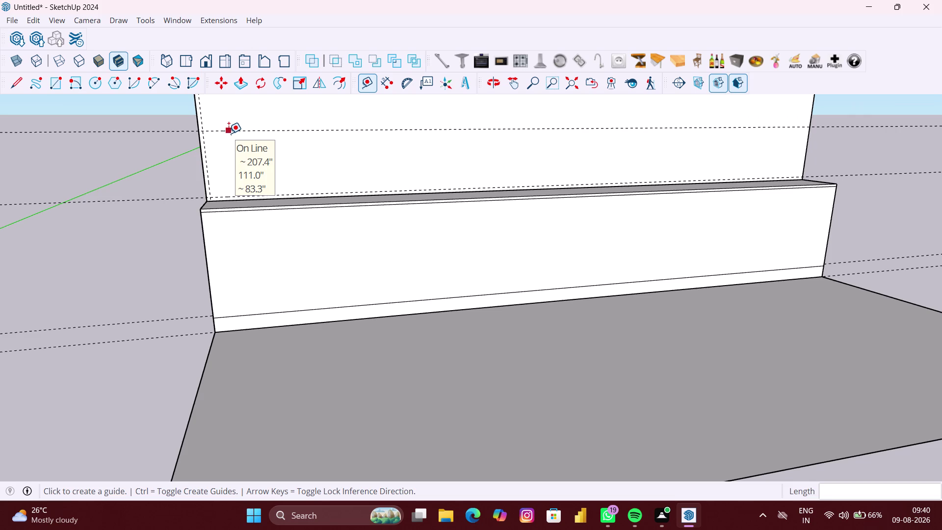
Offset another guide 1" from the new upper guide and orbit out to view the whole wall.
click(228, 133)
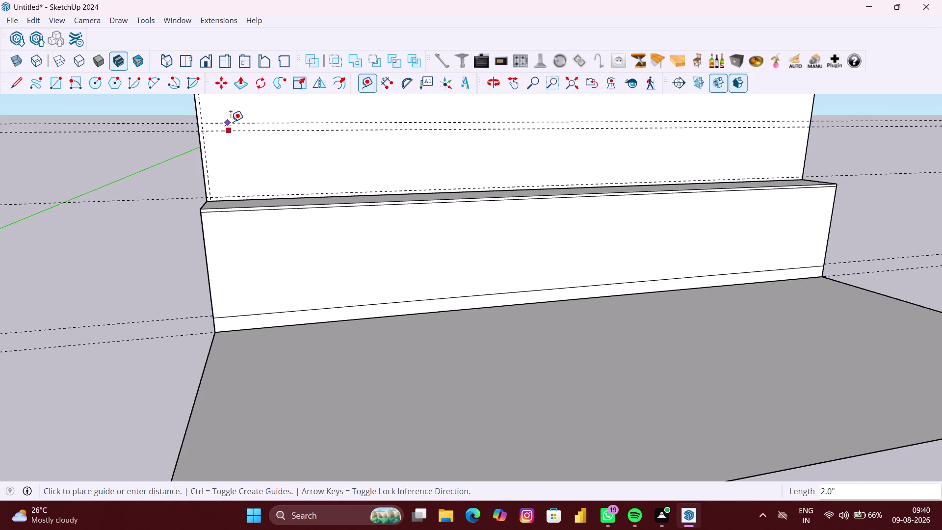
text(1")
key(Return)
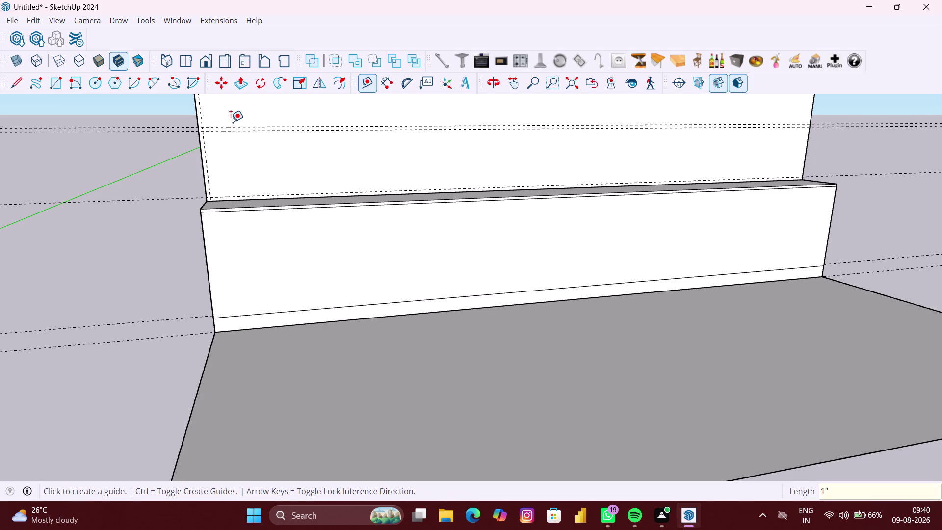
middle_drag(237, 128, 213, 288)
scroll(down, 3)
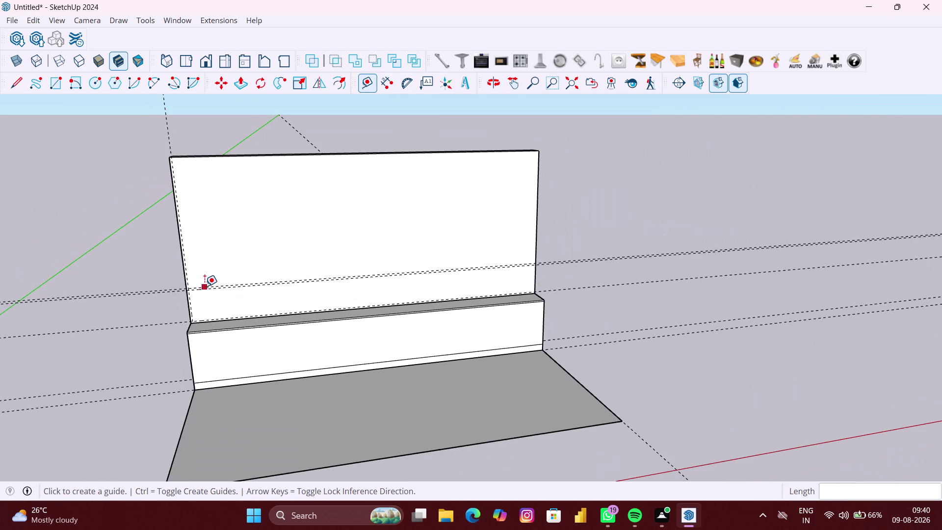
Offset a horizontal guide 17.07" up from the double guide line.
scroll(up, 3)
click(200, 287)
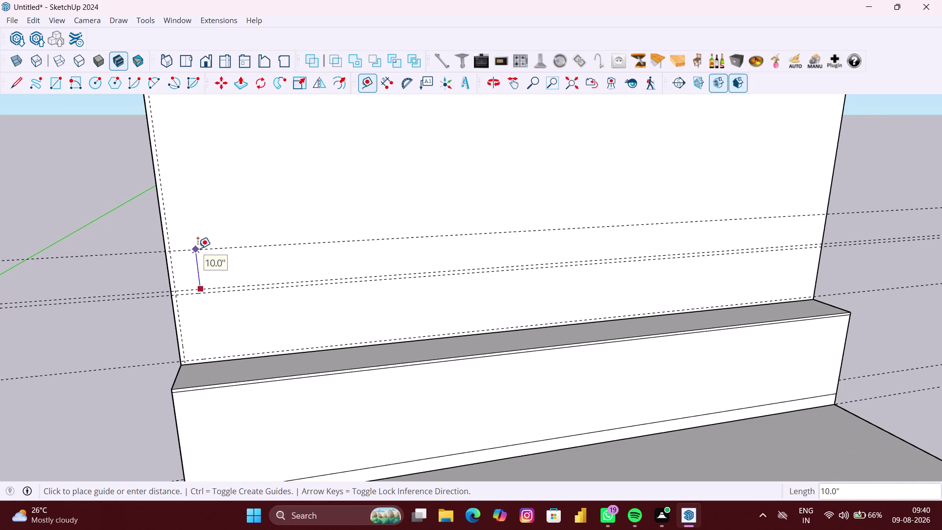
text(17)
text(.0)
key(7)
key(shift+quotedbl)
key(Return)
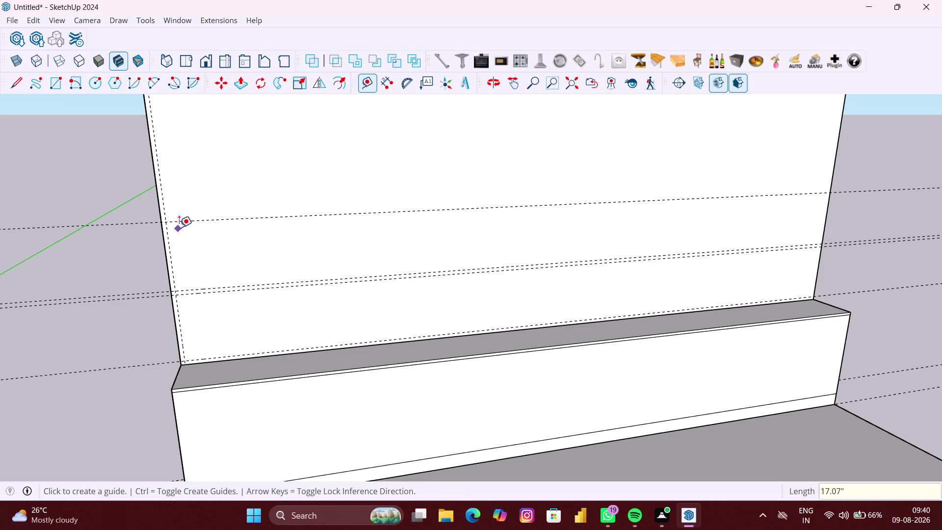
Offset another guide 1" from the newest horizontal guide.
click(180, 224)
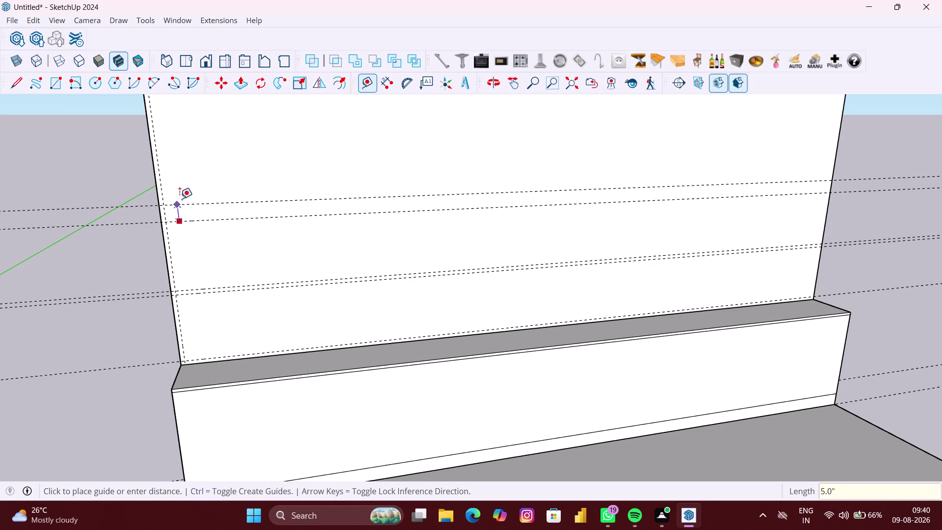
text(1")
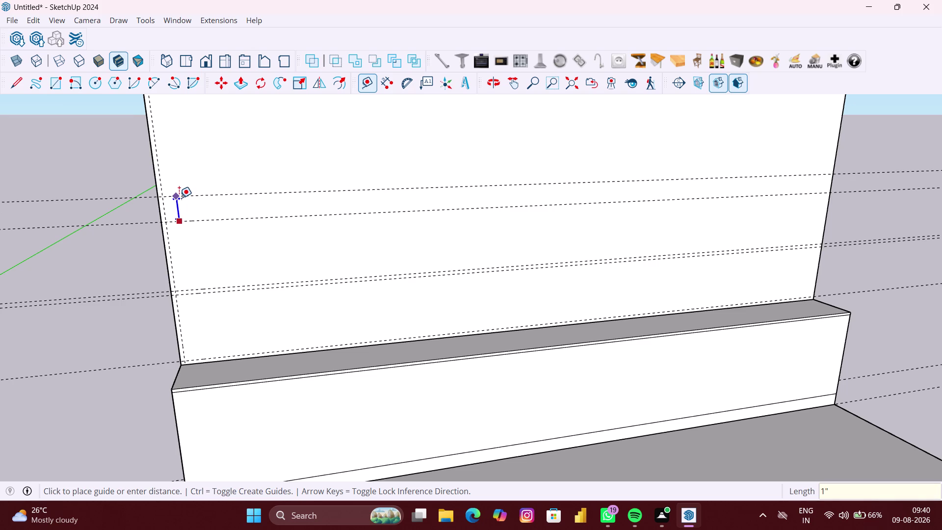
key(Return)
scroll(down, 3)
scroll(down, 3)
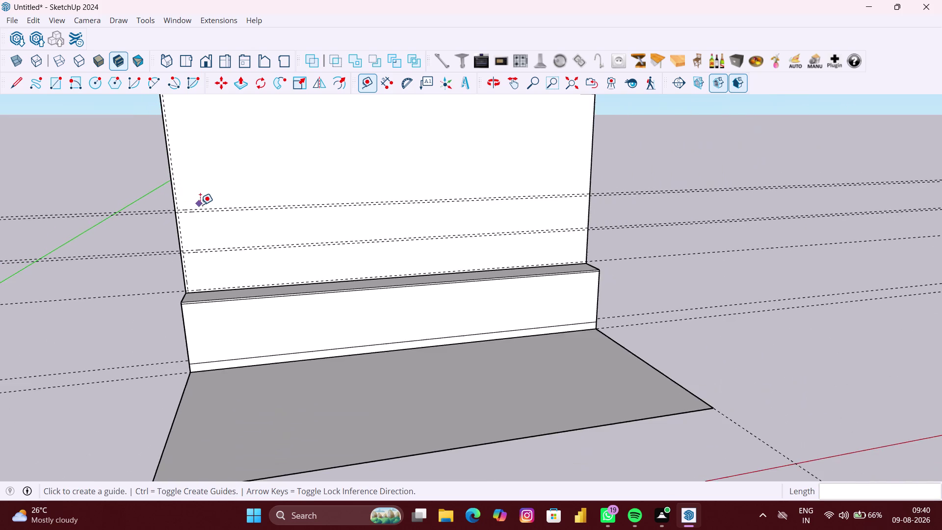
scroll(down, 3)
scroll(down, 3)
scroll(up, 3)
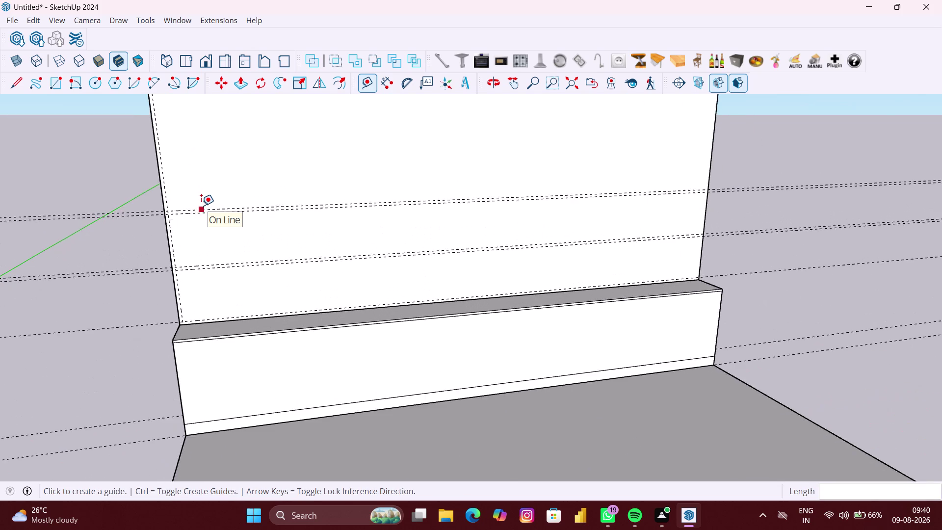
scroll(up, 3)
Place a horizontal guide 17.42 inches above the upper guide pair.
click(201, 212)
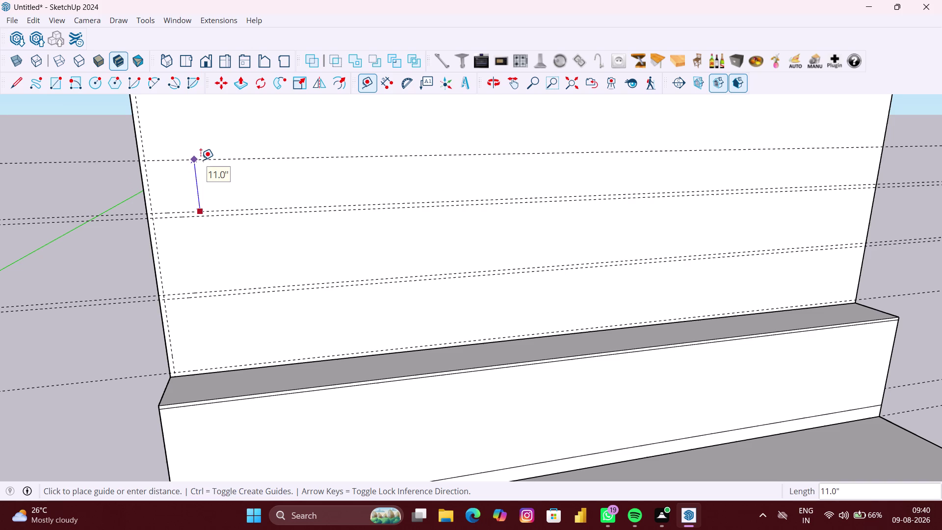
text(17)
key(apostrophe)
text(42)
key(shift+quotedbl)
key(Return)
Zoom out and back in, then offset another 17.42-inch guide from the topmost guide.
scroll(down, 3)
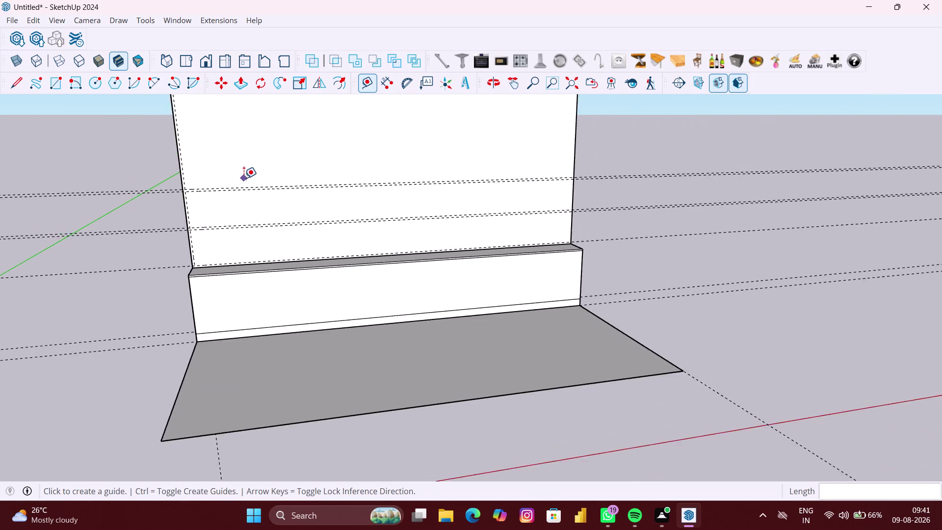
scroll(down, 3)
scroll(down, 3)
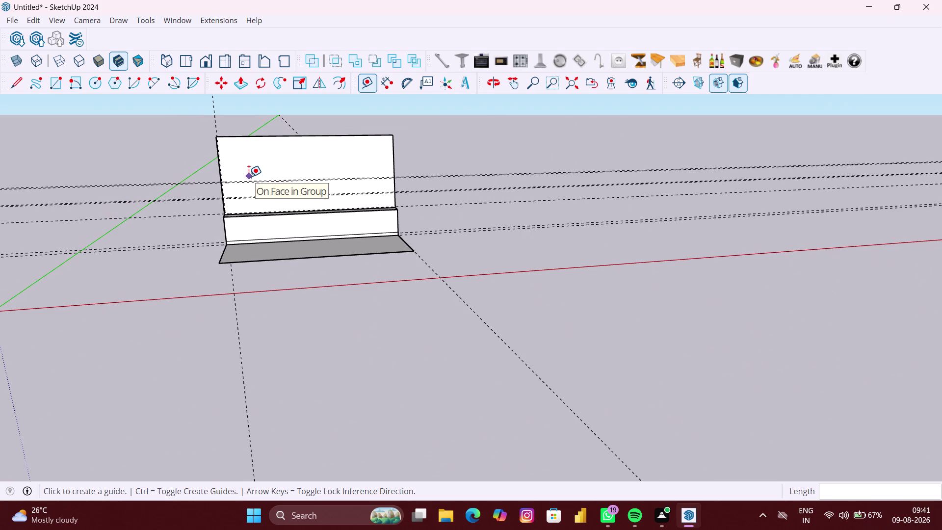
key(ctrl+z)
scroll(down, 3)
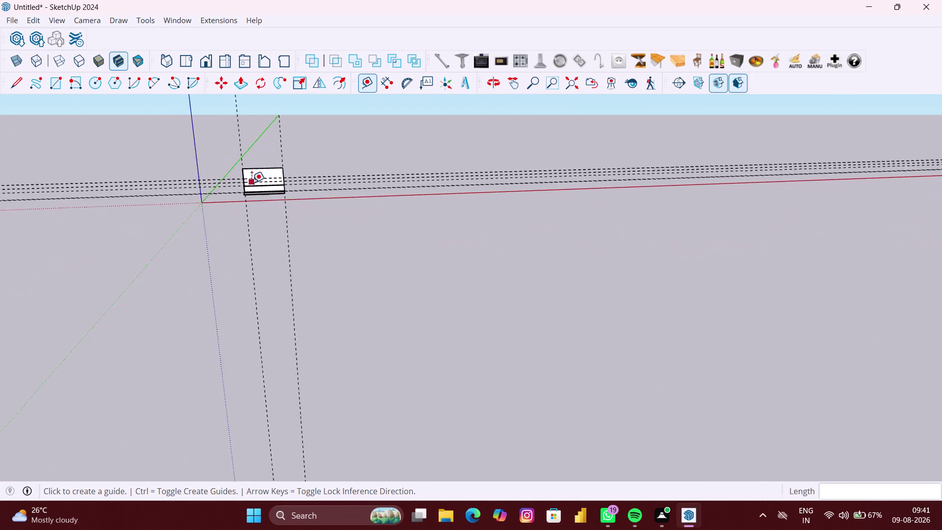
scroll(down, 3)
scroll(up, 3)
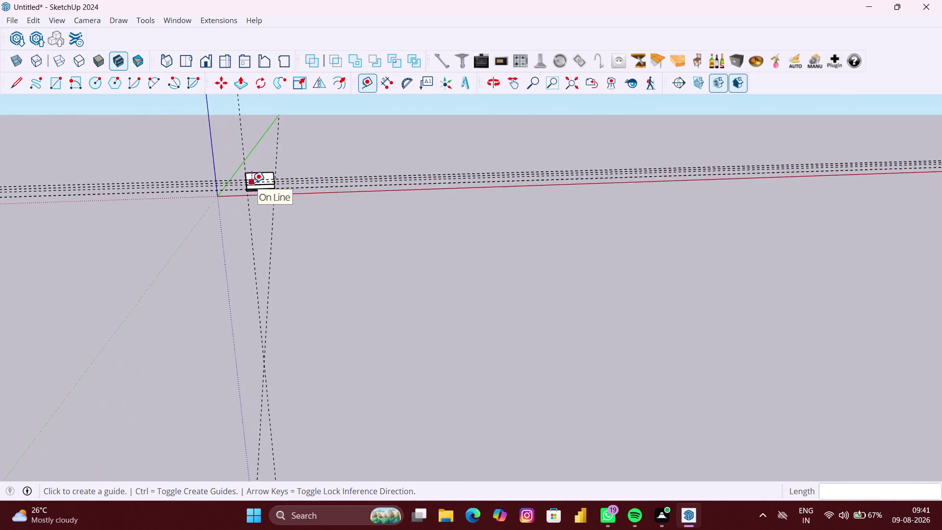
scroll(up, 3)
scroll(up, 3)
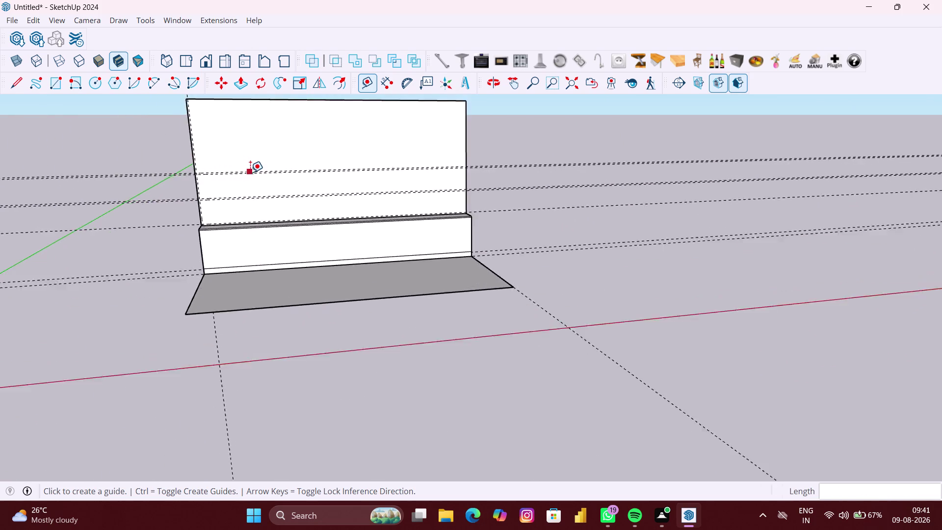
scroll(up, 3)
scroll(up, 3)
click(244, 171)
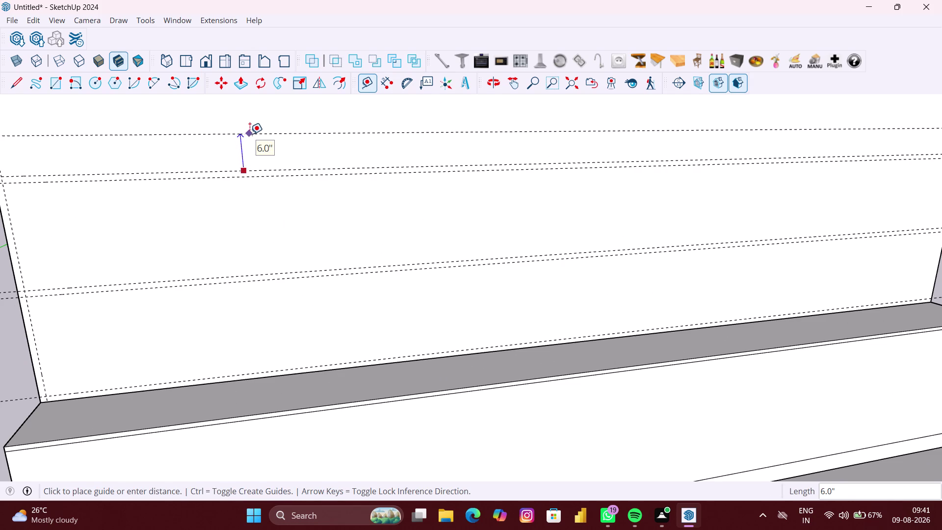
text(17)
key(period)
text(42)
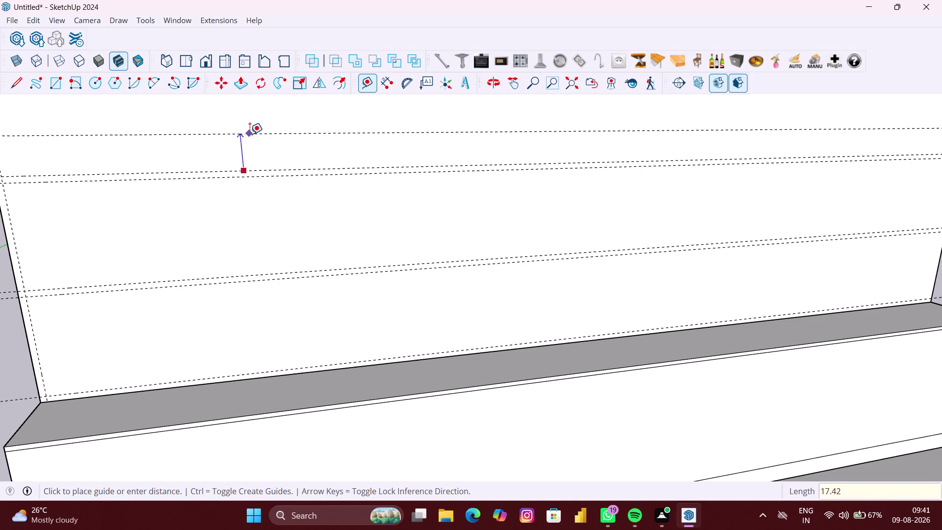